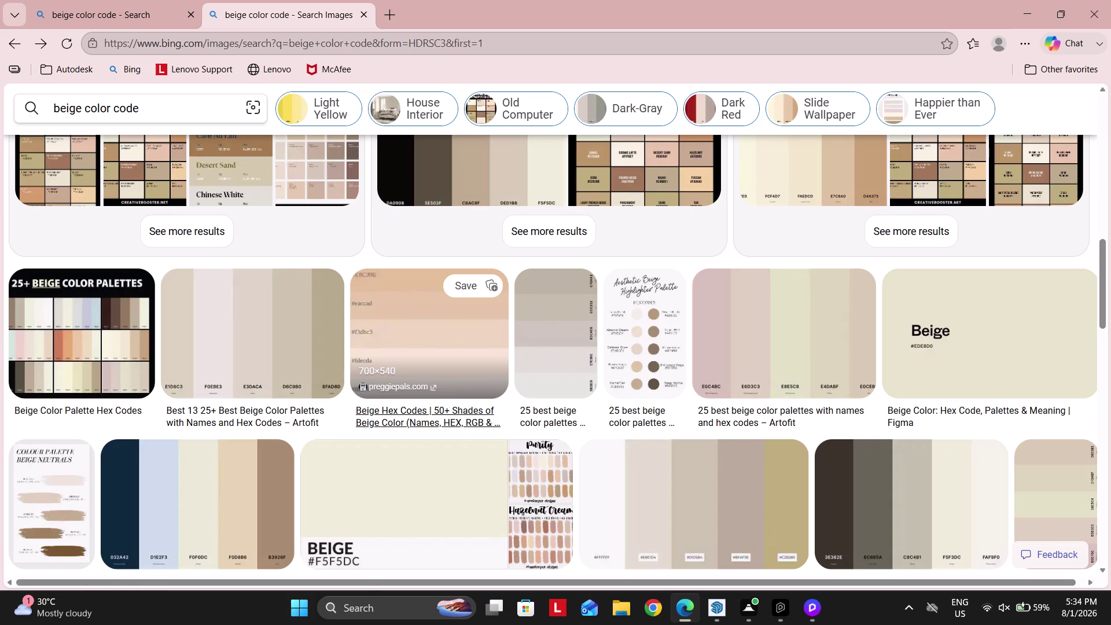
Scroll through the beige colour results and open the Aesthetic Beige #C2A083 image.
scroll(down, 3)
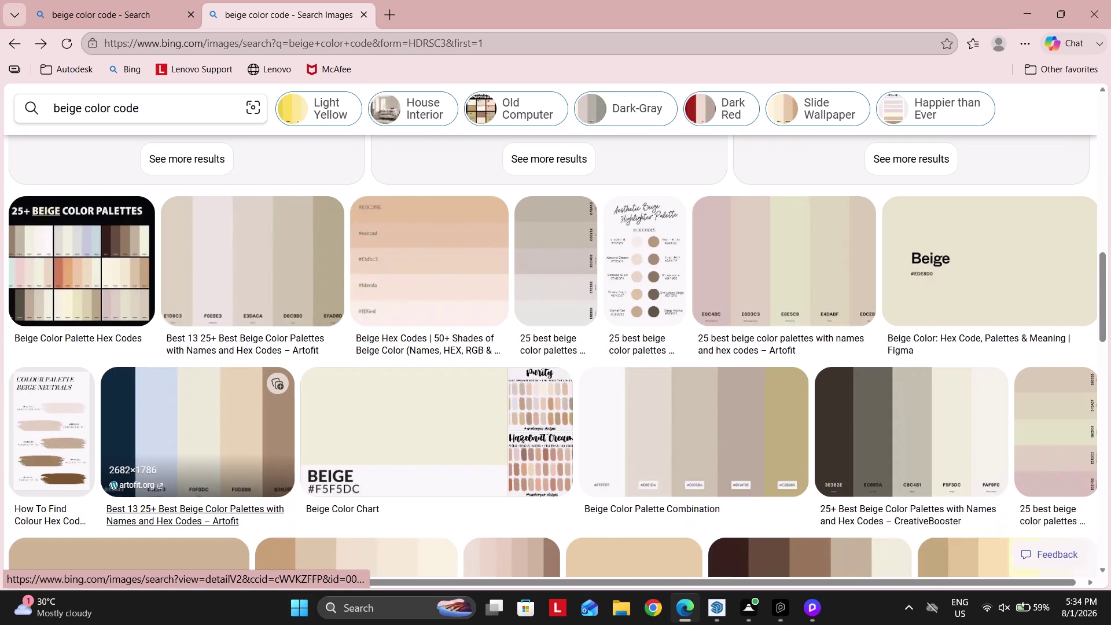
scroll(down, 3)
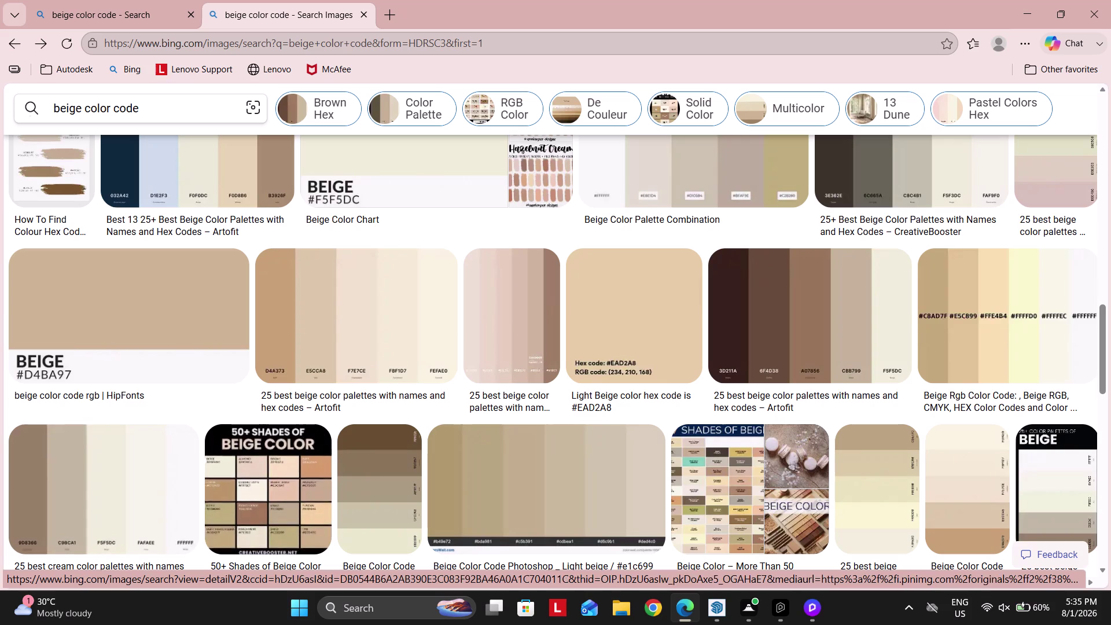
scroll(up, 3)
scroll(down, 3)
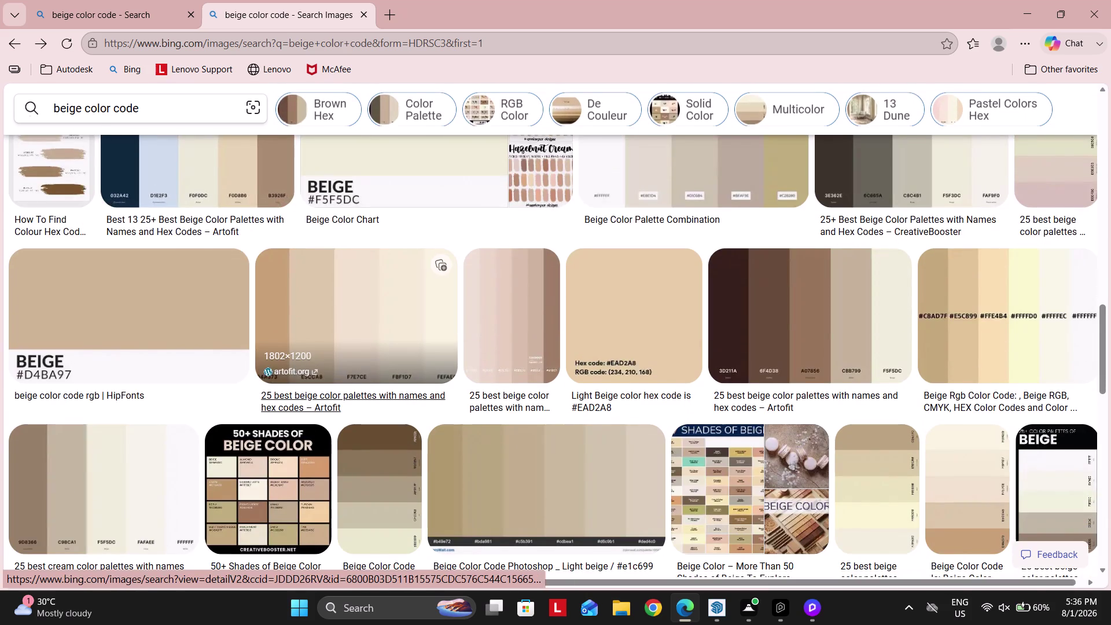
scroll(down, 3)
scroll(down, 3)
scroll(down, 3)
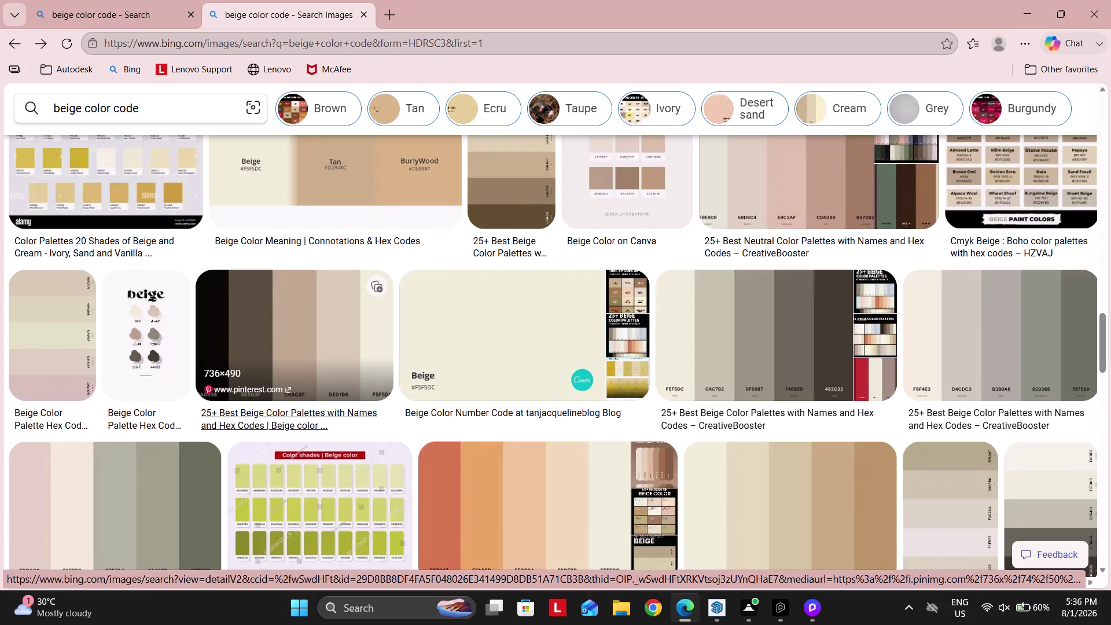
scroll(down, 3)
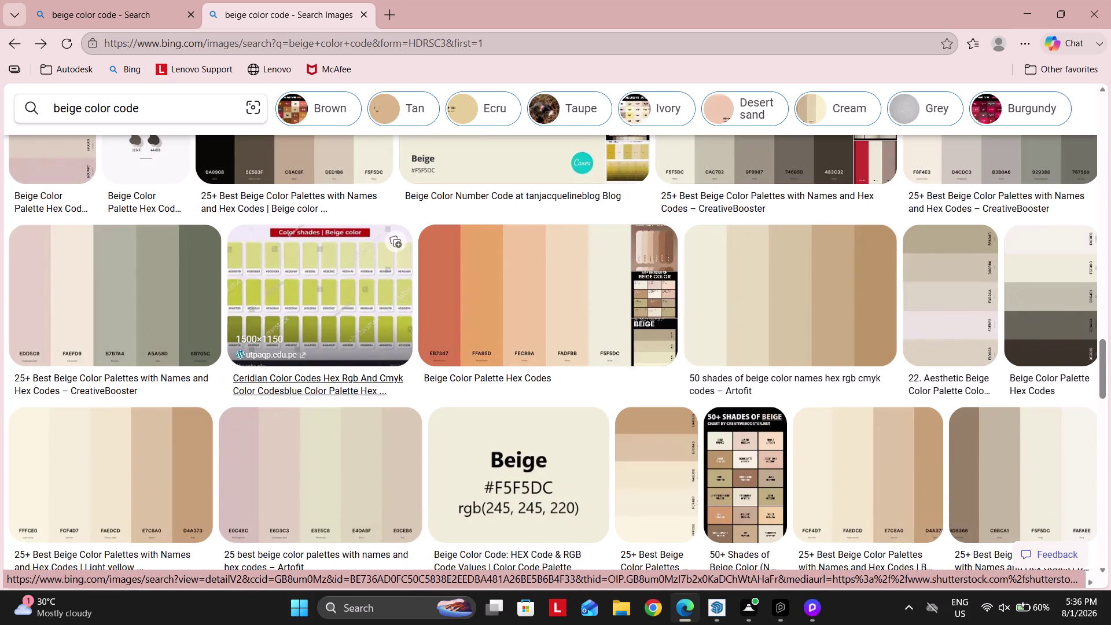
scroll(down, 3)
scroll(down, 3)
scroll(down, 3)
scroll(down, 3)
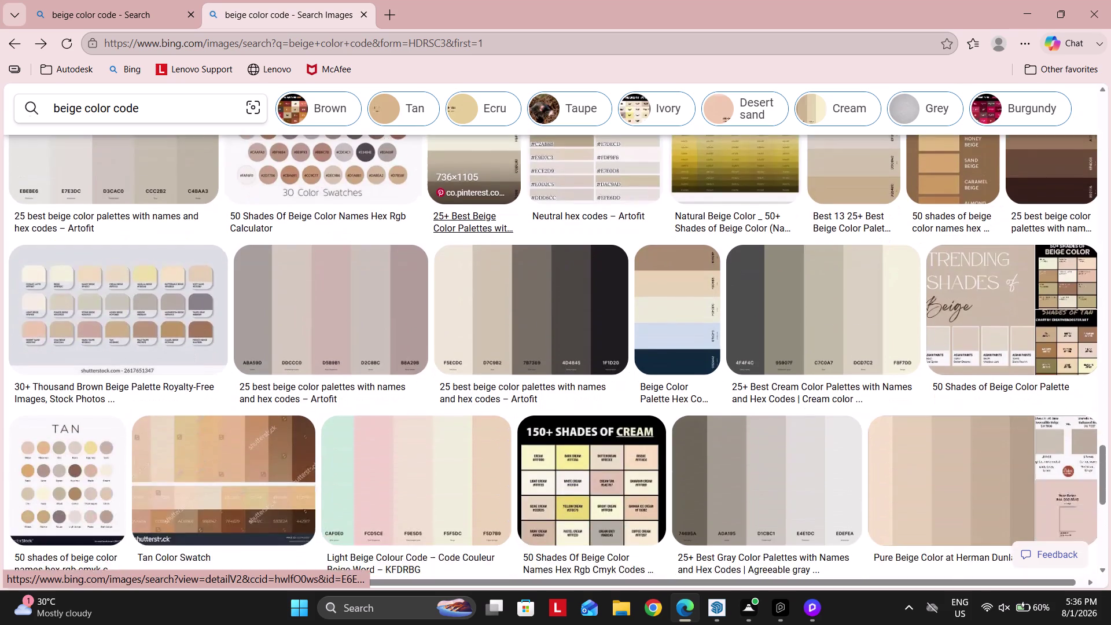
scroll(down, 3)
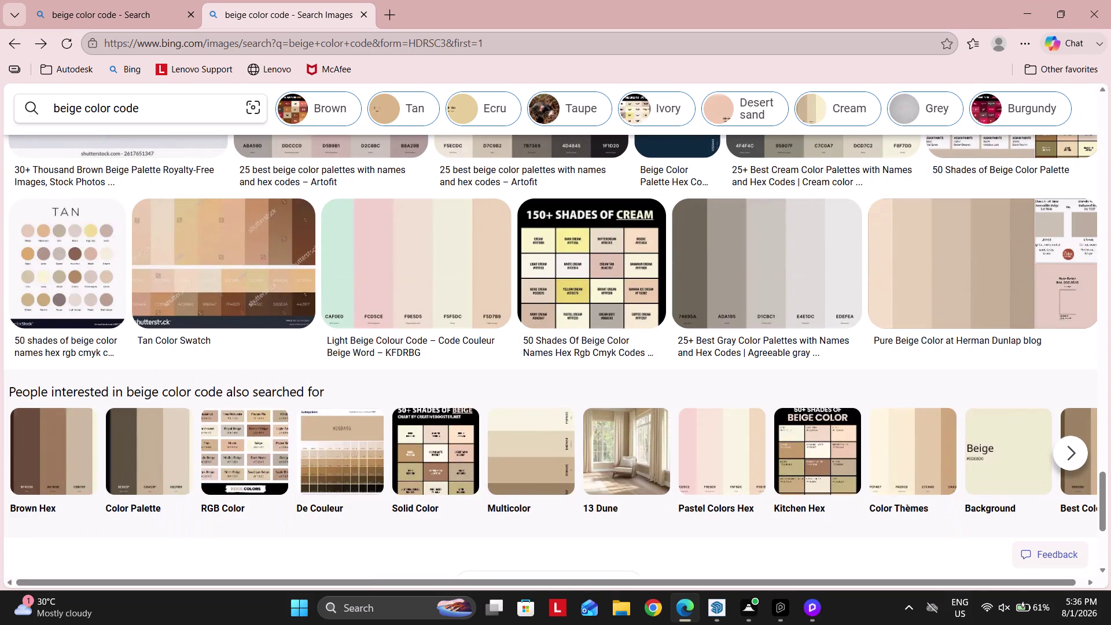
scroll(down, 3)
scroll(down, 3)
scroll(up, 3)
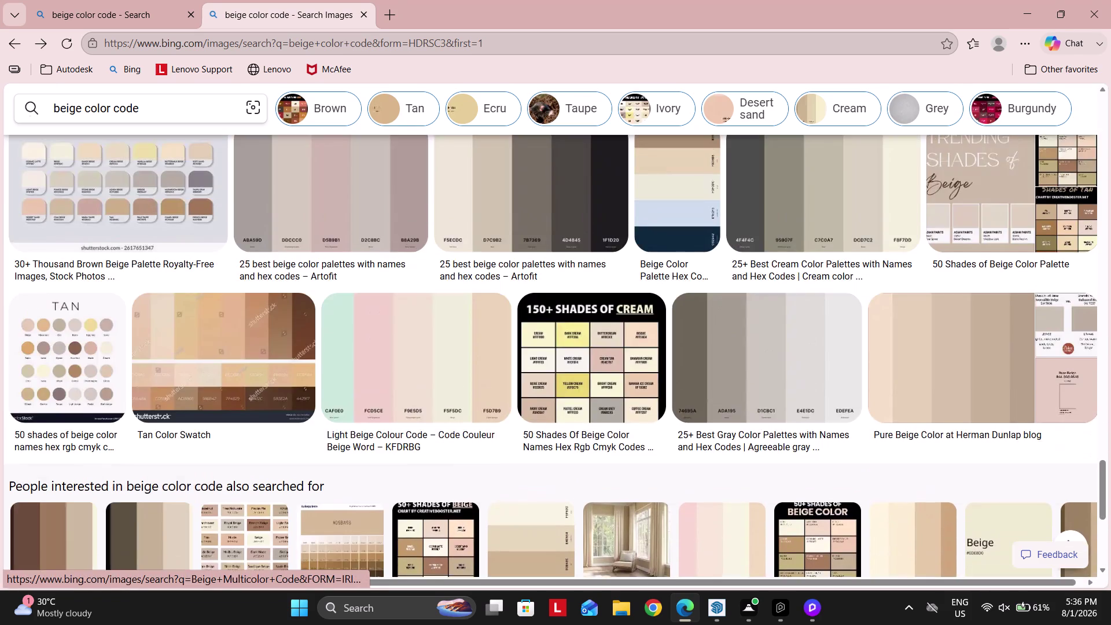
scroll(down, 3)
click(554, 315)
scroll(up, 3)
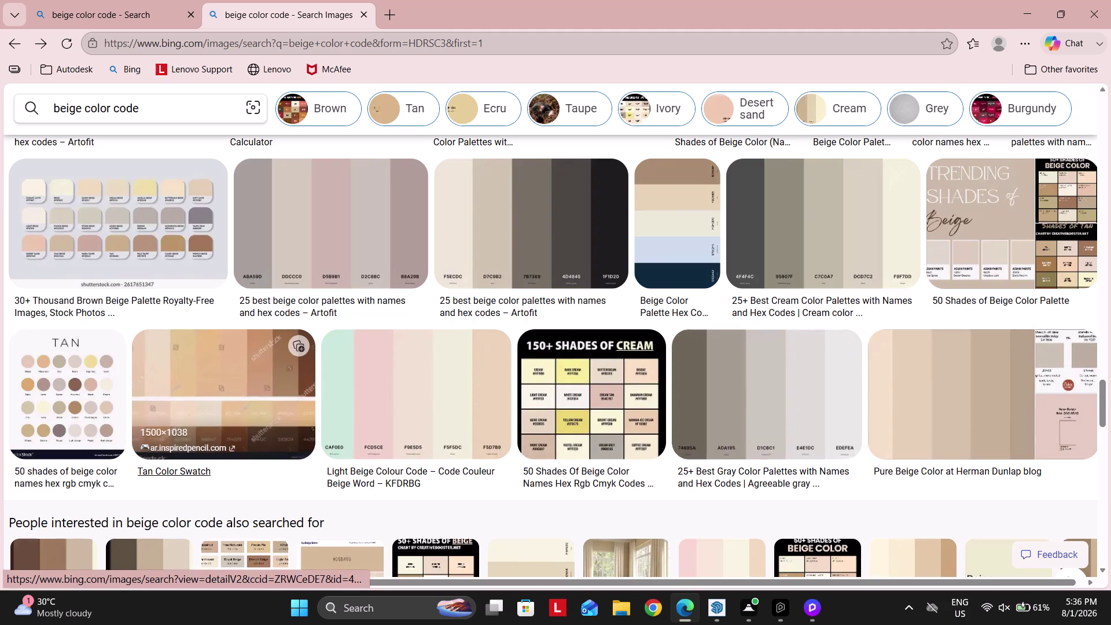
scroll(up, 3)
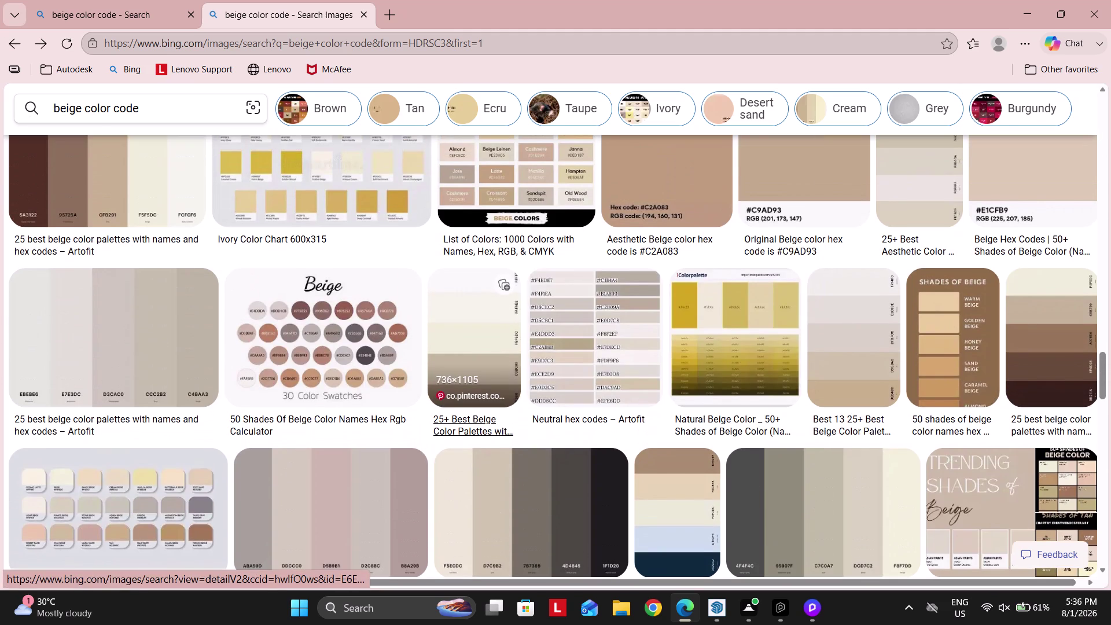
scroll(up, 3)
click(619, 381)
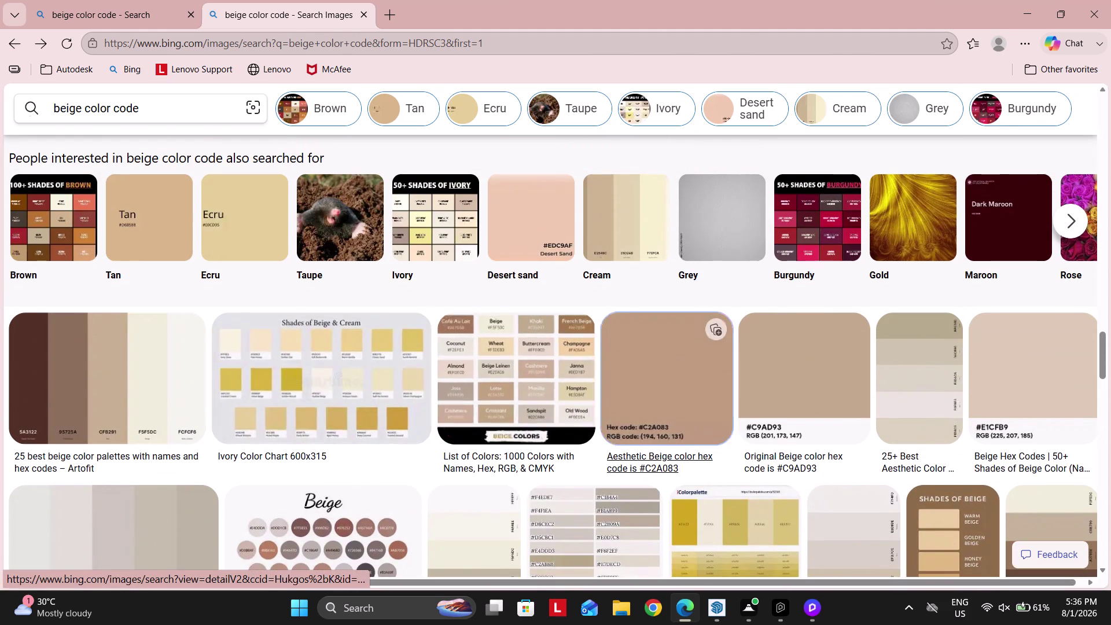
scroll(down, 3)
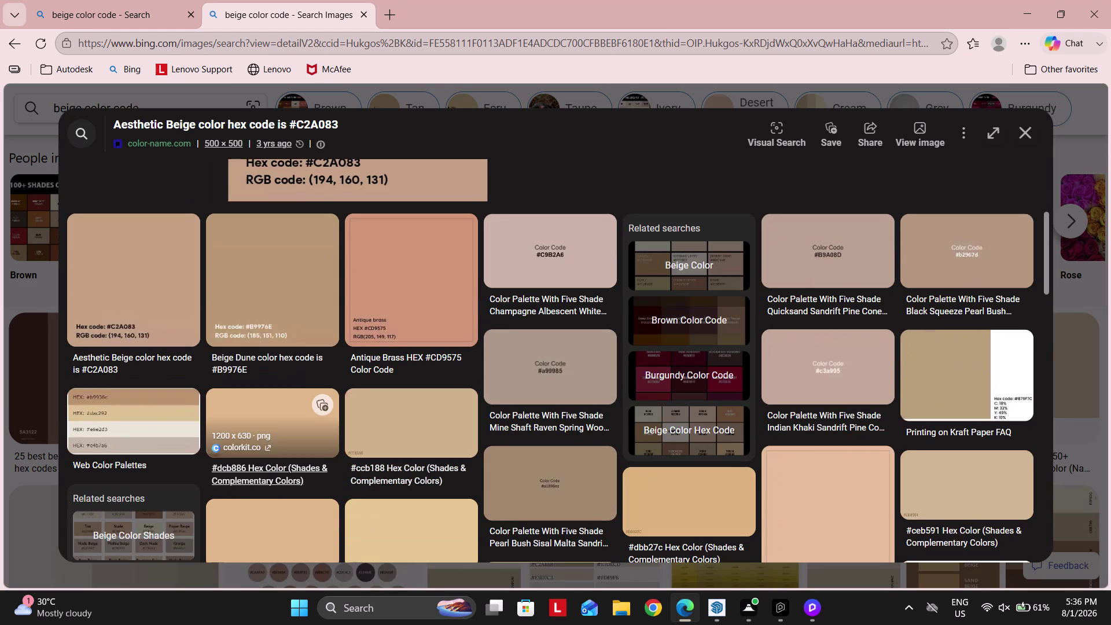
Close the #C2A083 image and open the Dunn-Edwards Stonish Beige (DEC 716, #CCB49A) swatch.
click(1017, 138)
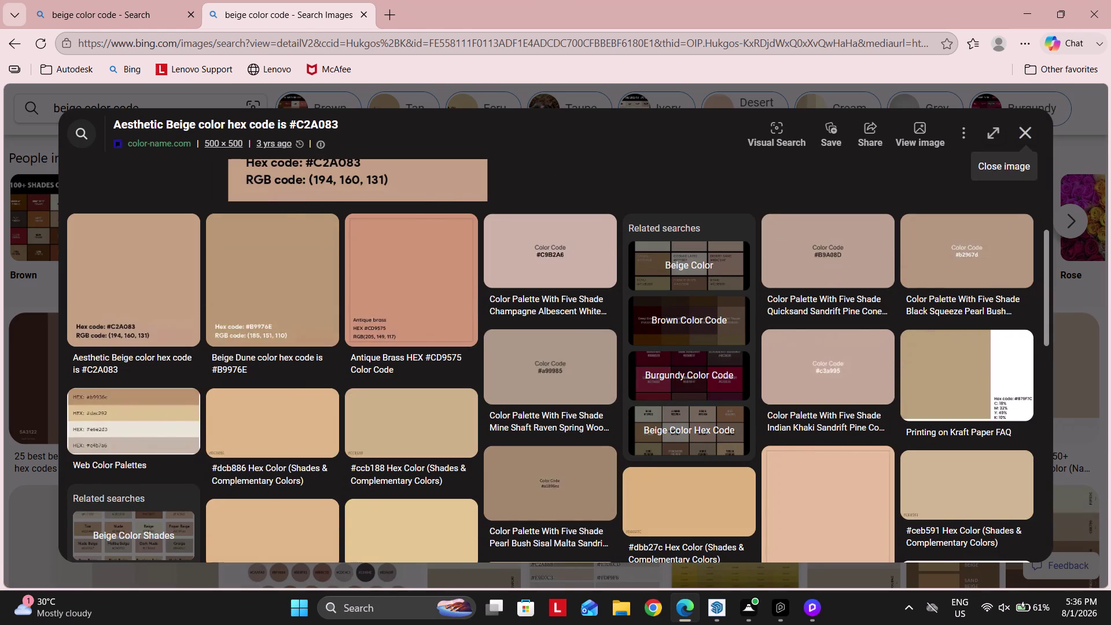
scroll(down, 3)
scroll(down, 3)
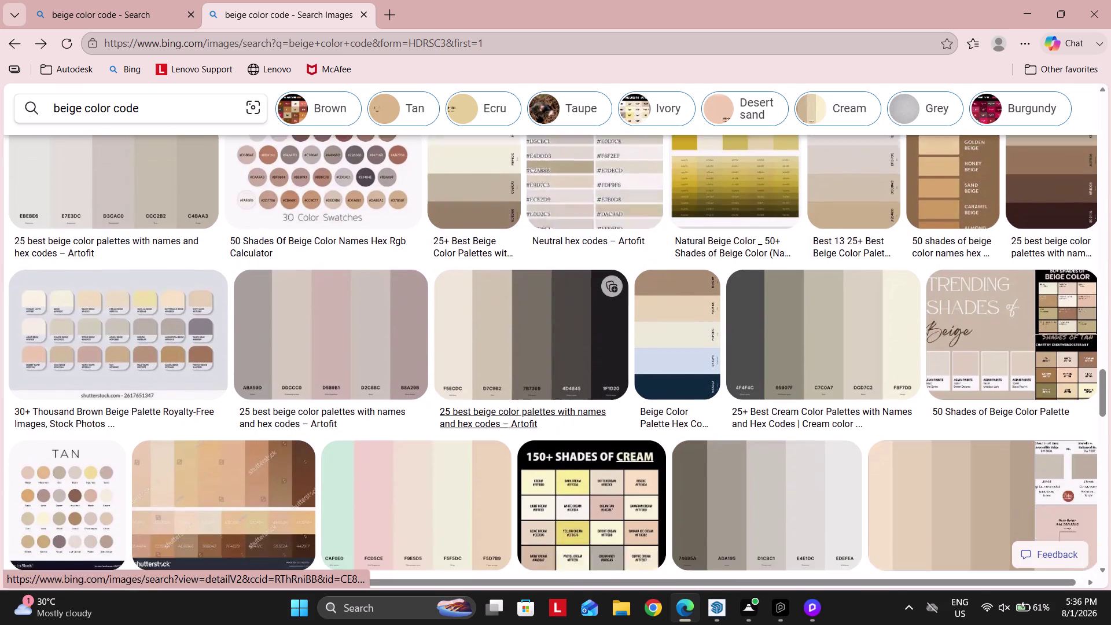
scroll(down, 3)
scroll(down, 3)
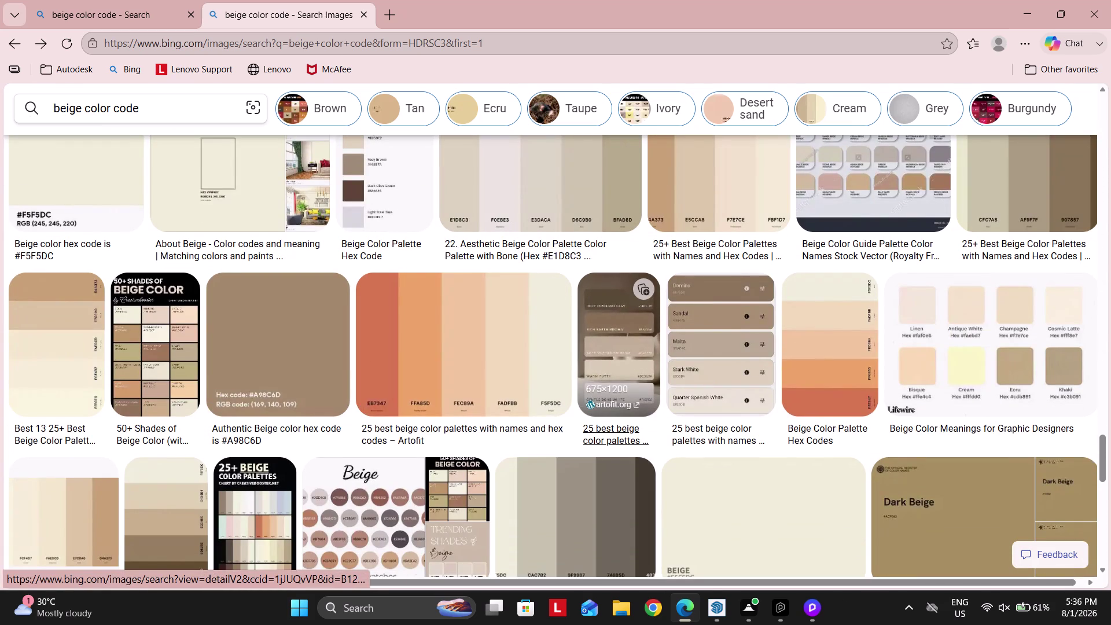
scroll(down, 3)
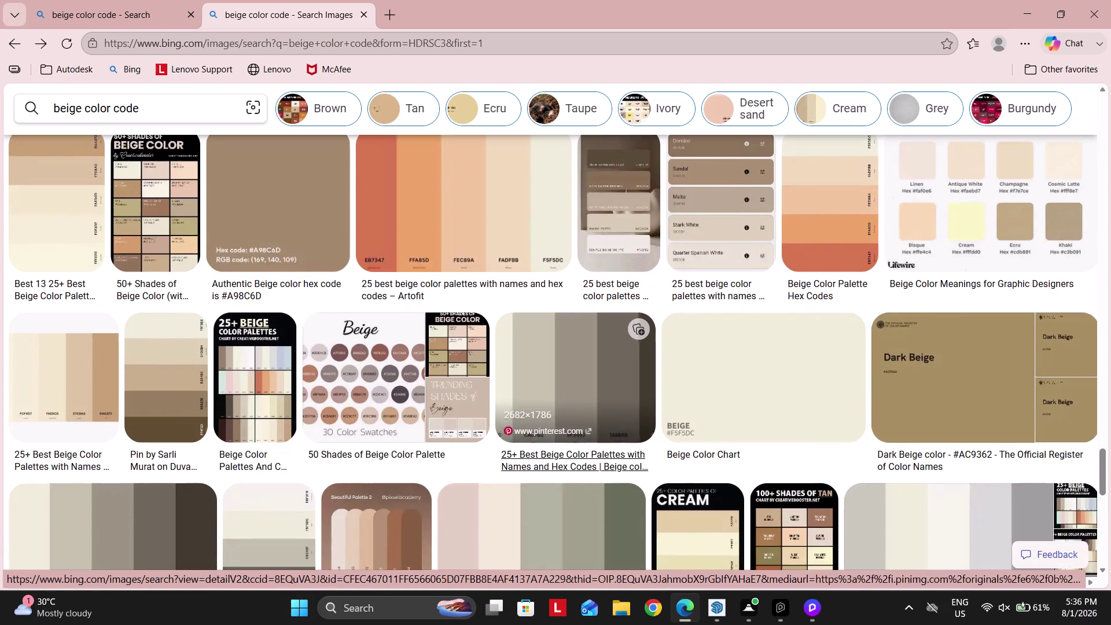
scroll(down, 3)
scroll(down, 3)
scroll(up, 3)
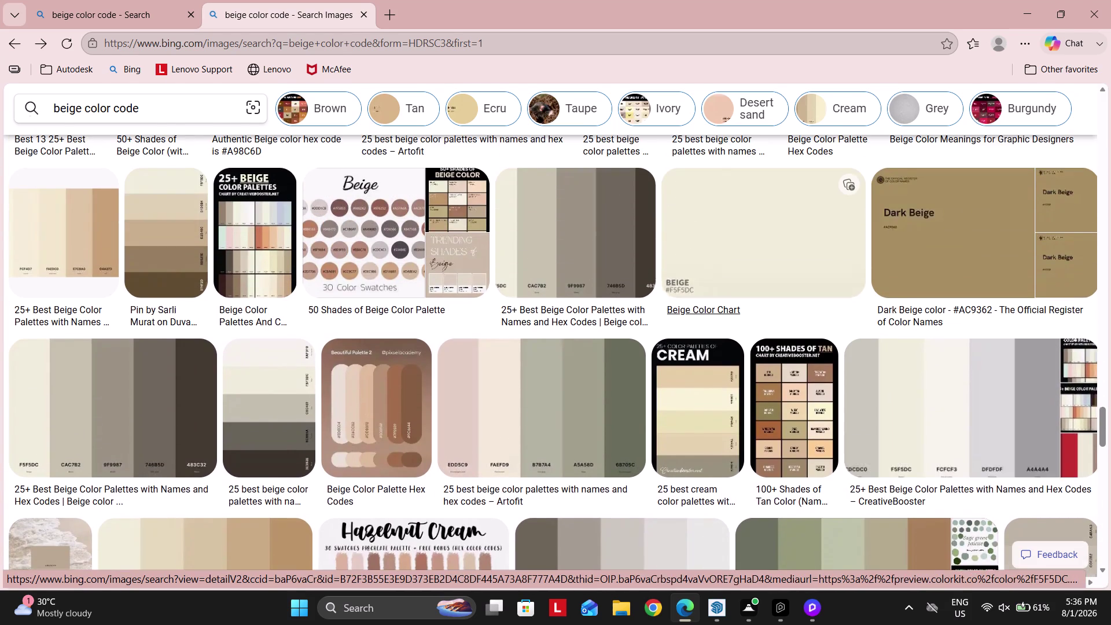
scroll(up, 3)
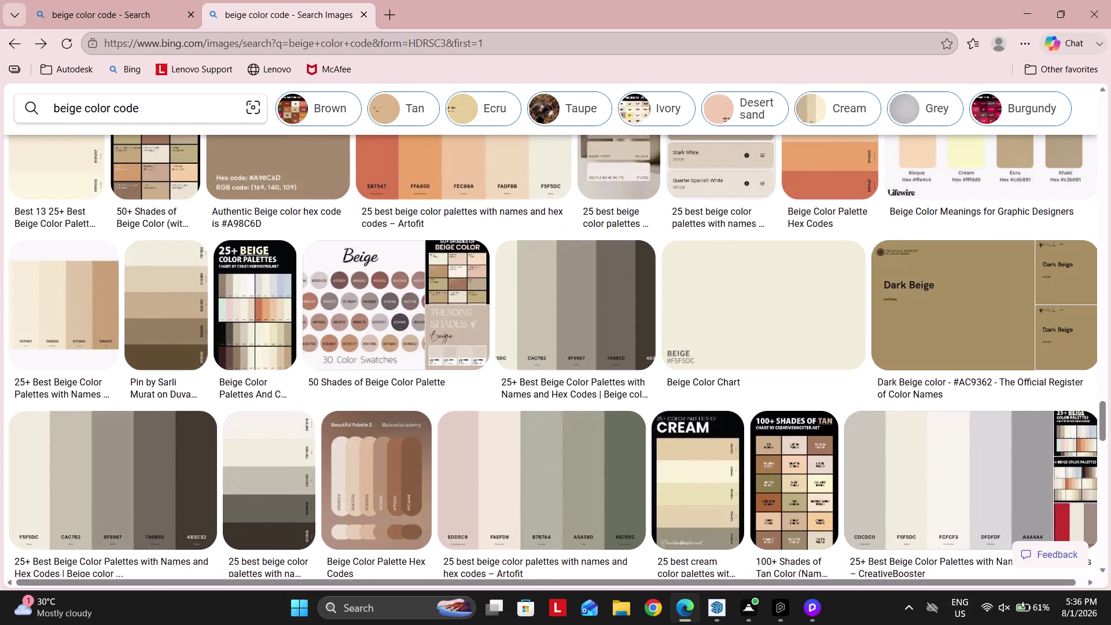
scroll(down, 3)
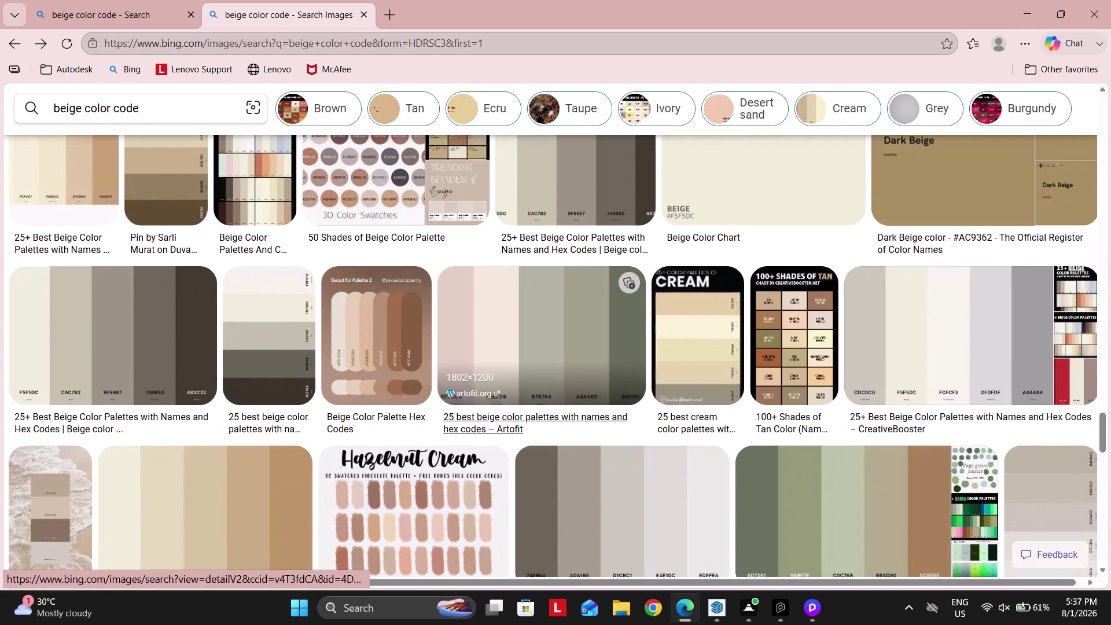
scroll(down, 3)
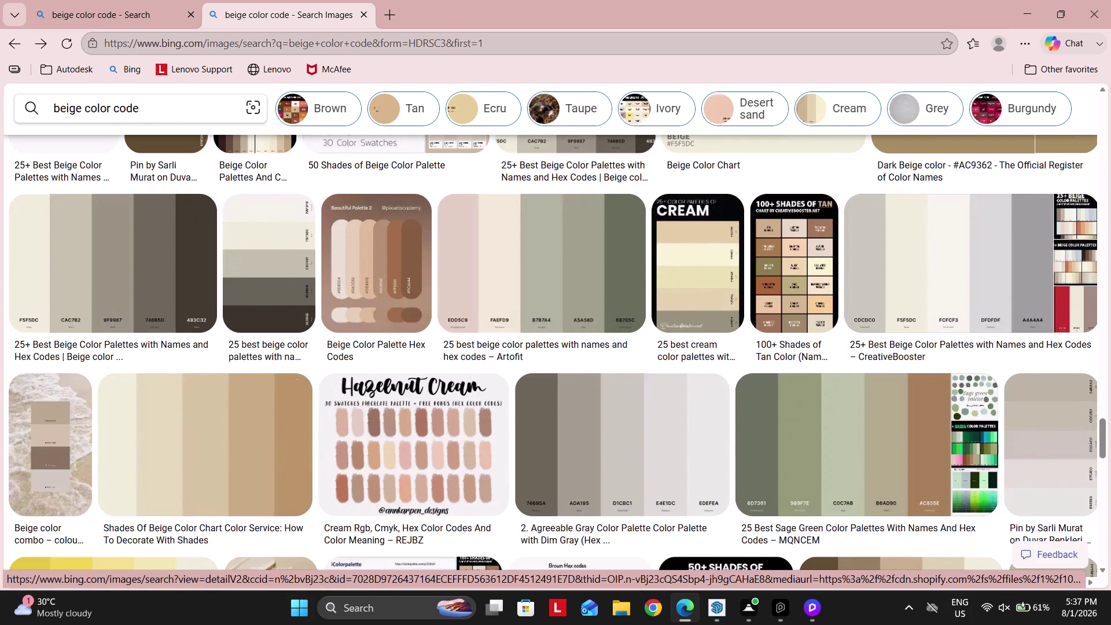
scroll(down, 3)
scroll(down, 3)
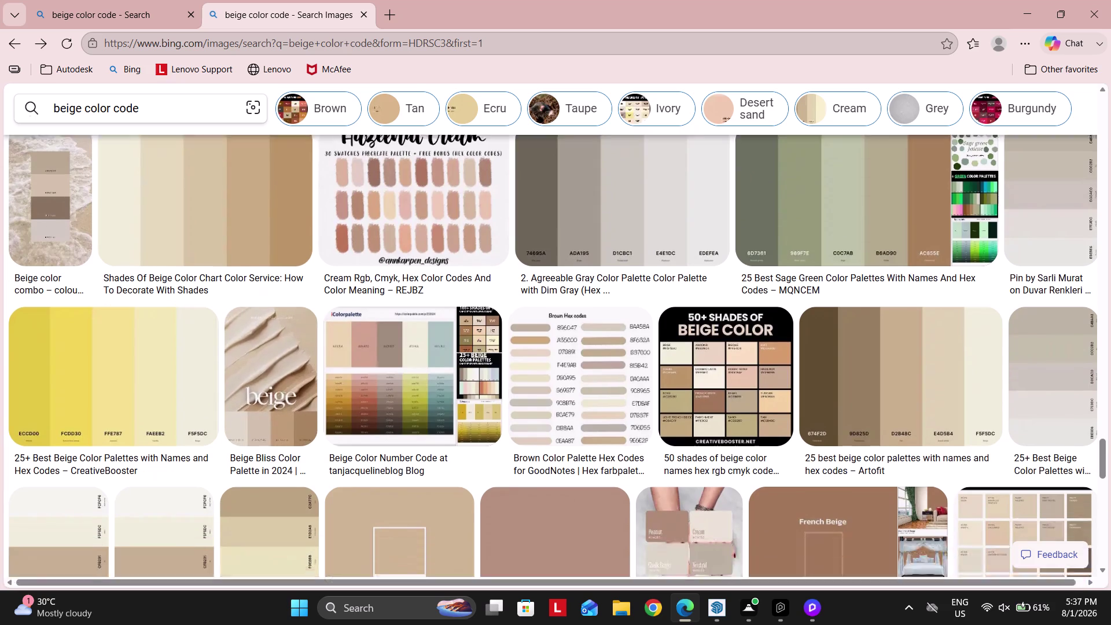
scroll(down, 3)
scroll(down, 3)
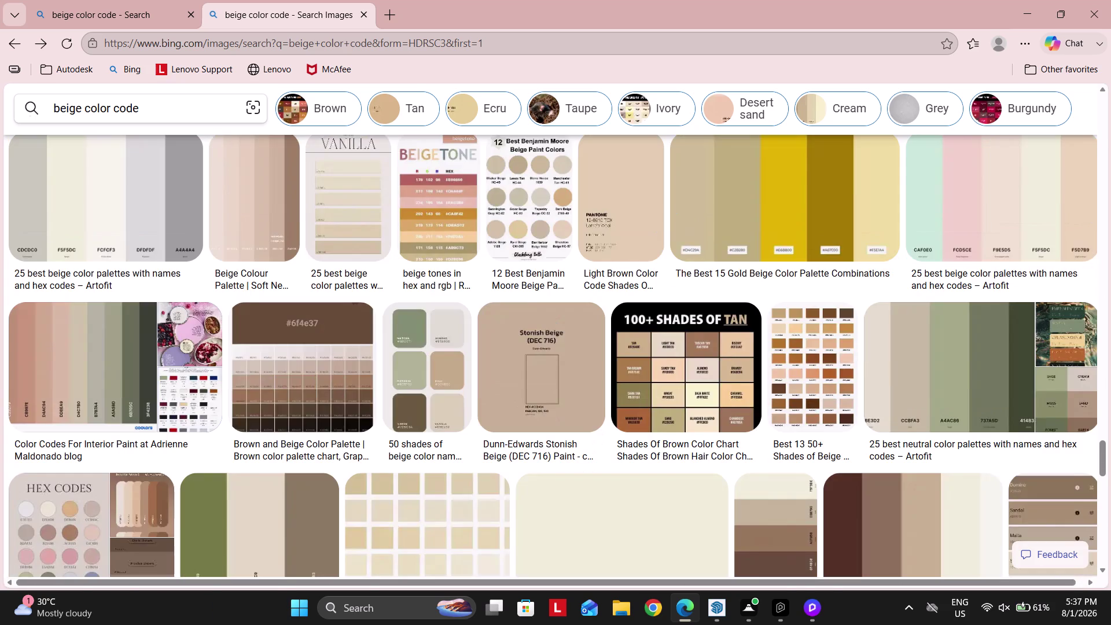
scroll(down, 3)
click(536, 272)
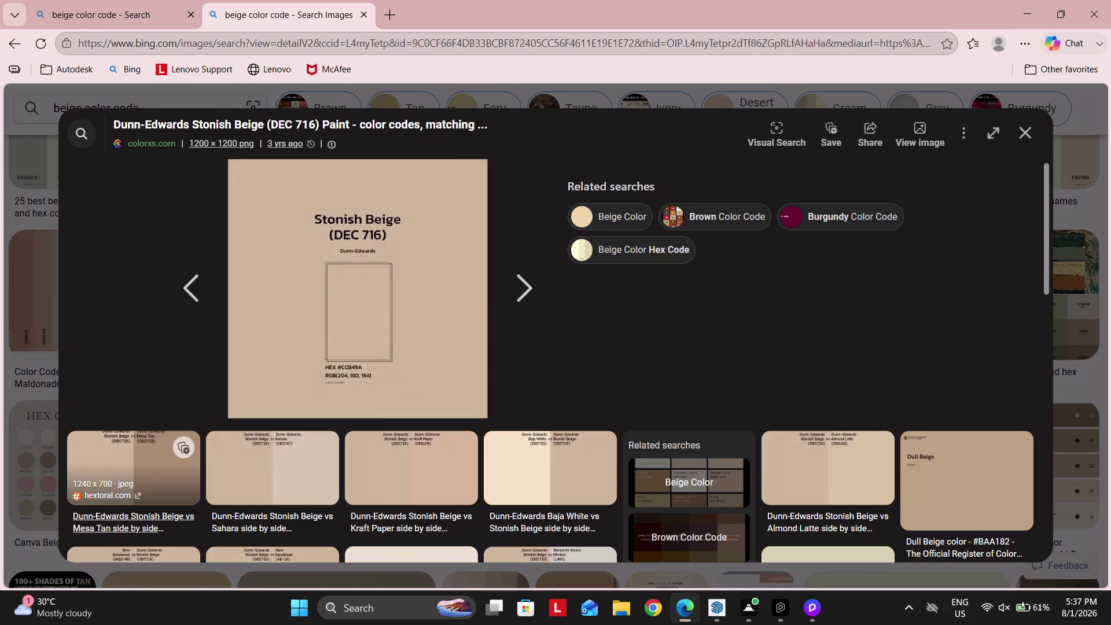
Browse related swatches, opening Light Chamois Beige #D1C6BE and another beige swatch.
scroll(down, 3)
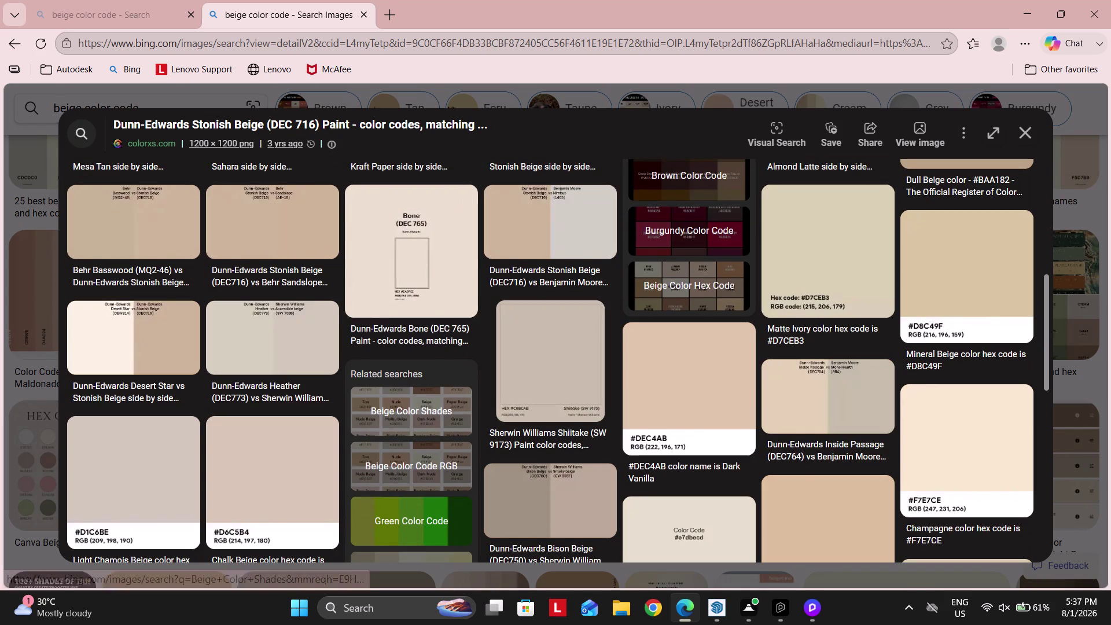
click(127, 476)
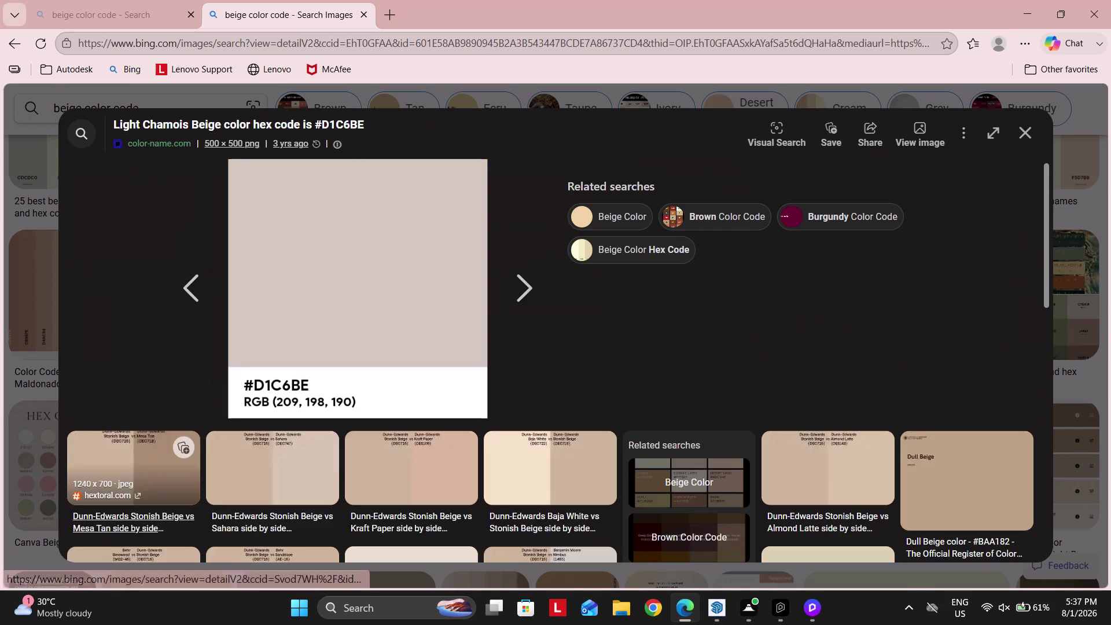
scroll(down, 3)
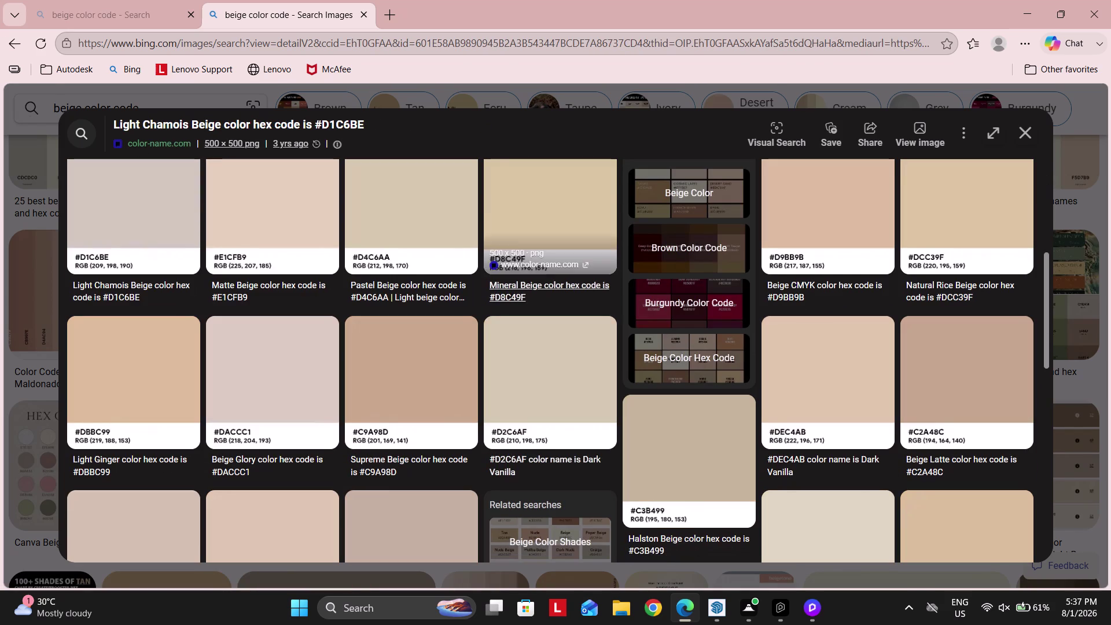
click(146, 201)
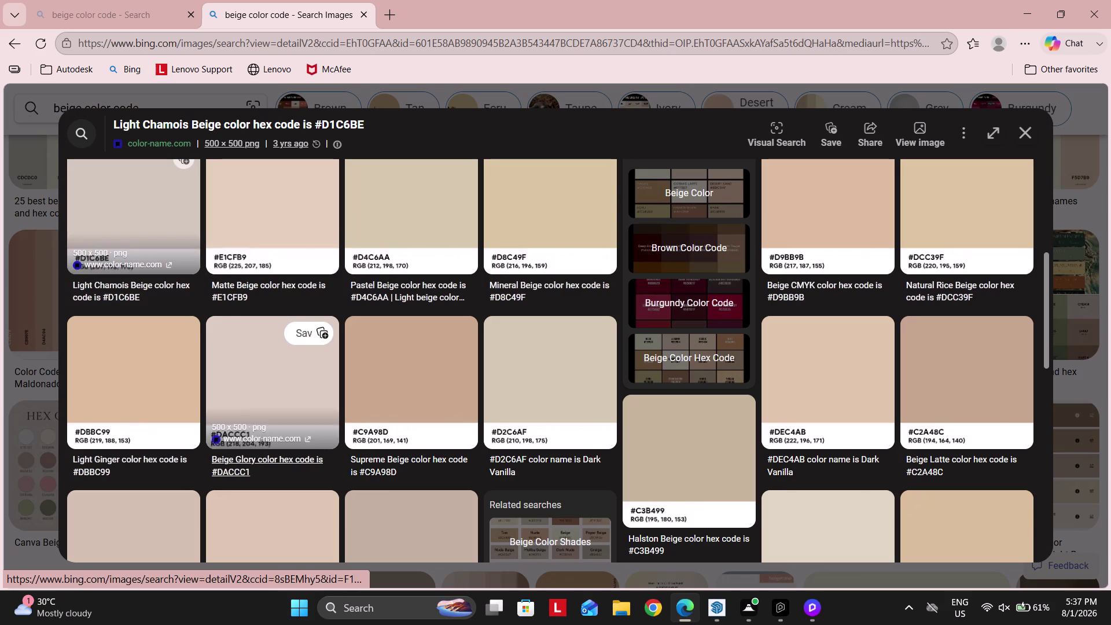
click(135, 211)
View the Dark Vanilla #C9BAA6 swatch (RGB 201, 186, 166), then return to SketchUp.
scroll(up, 3)
scroll(up, 3)
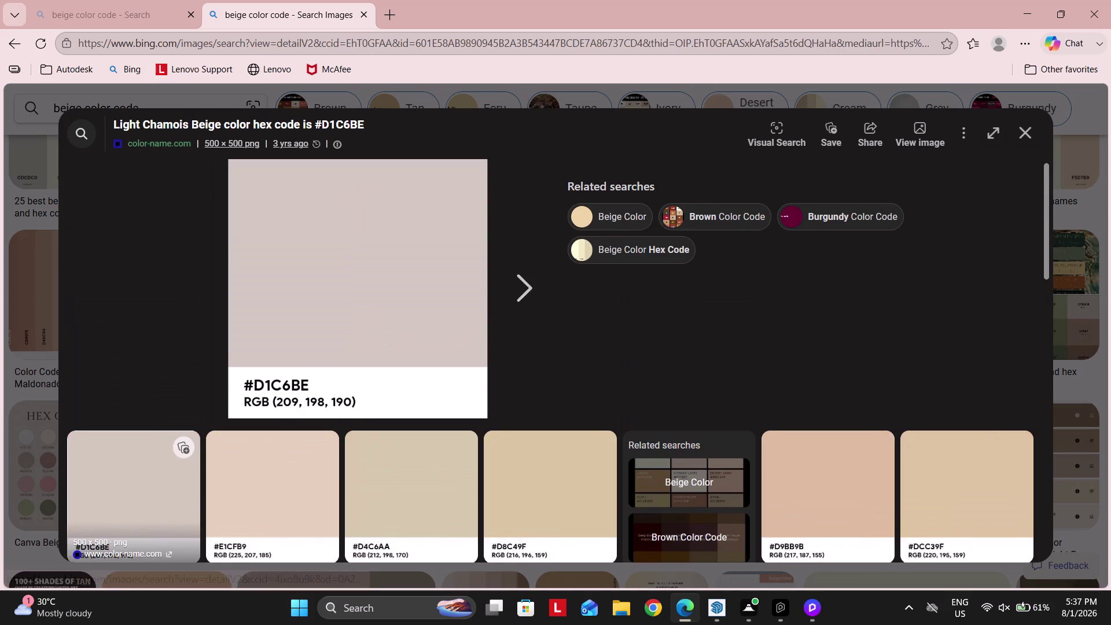
scroll(down, 3)
scroll(down, 3)
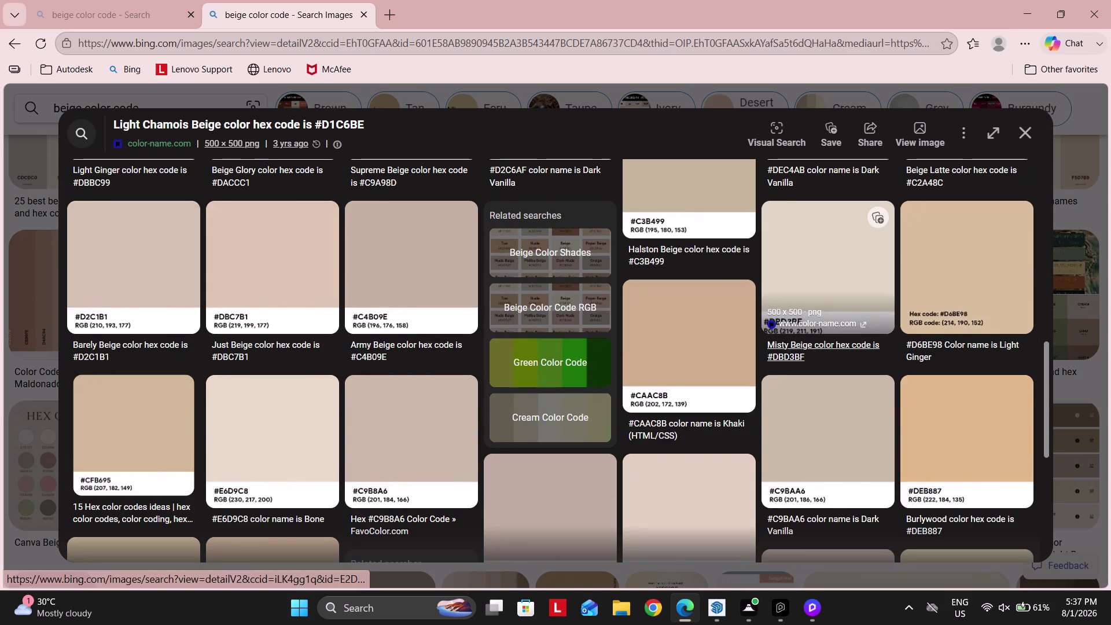
click(823, 401)
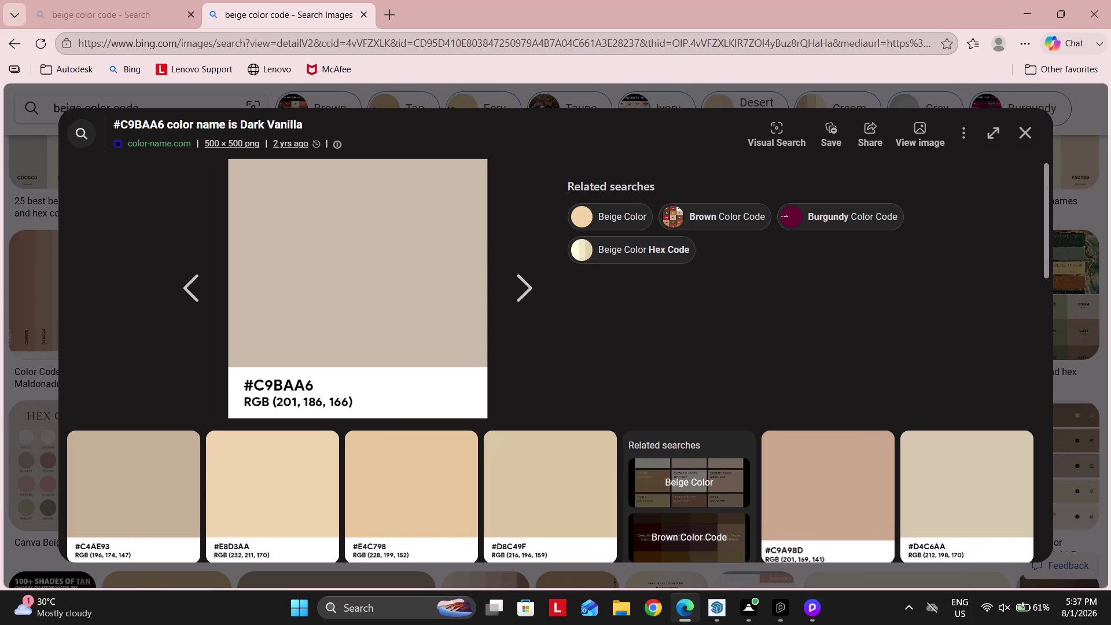
click(712, 603)
click(689, 311)
click(603, 319)
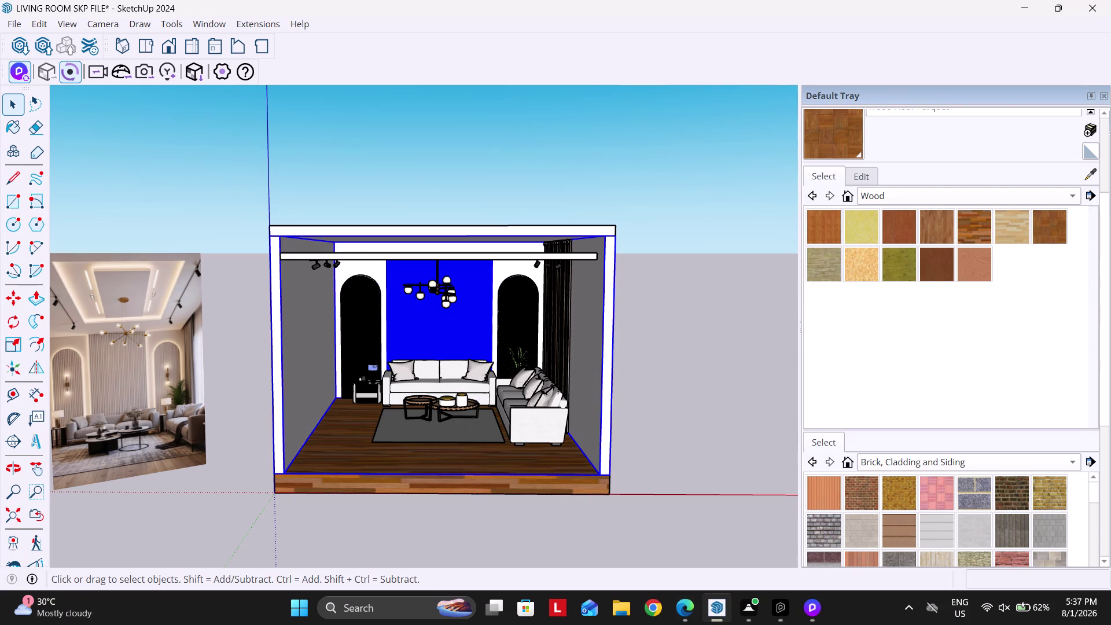
Pick the pale peach swatch from the Colors material library.
click(882, 197)
click(890, 81)
scroll(down, 3)
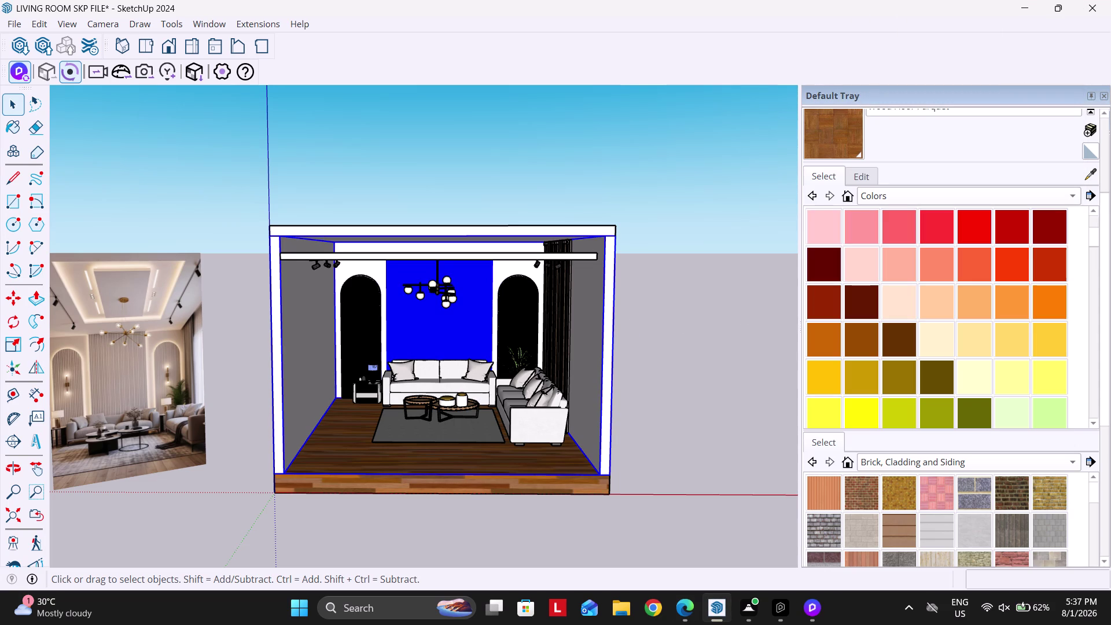
scroll(down, 3)
scroll(down, 3)
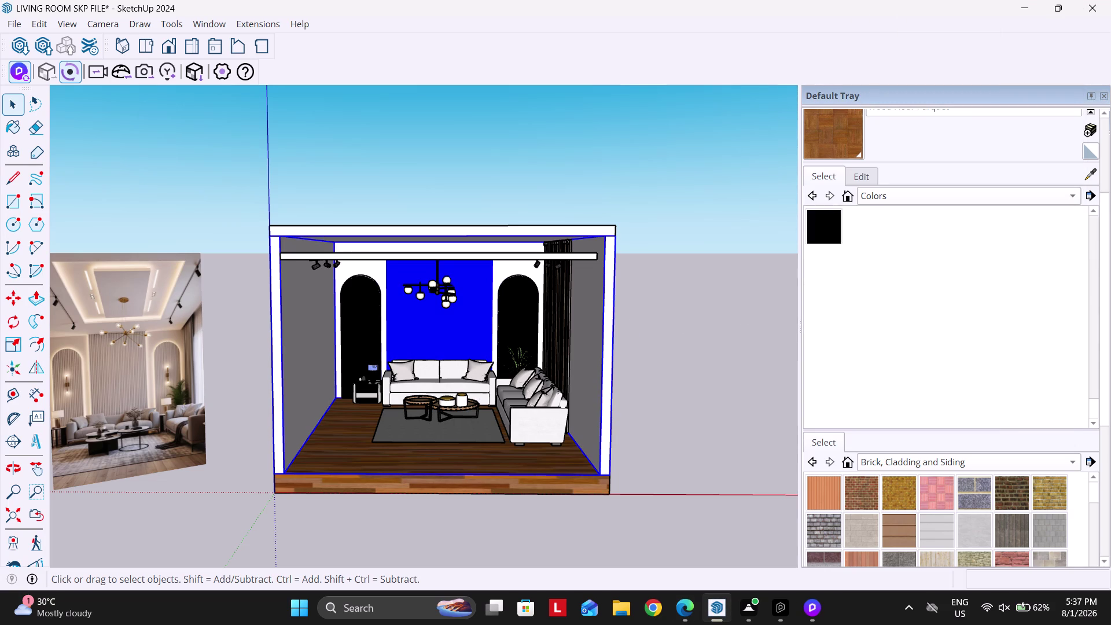
scroll(up, 3)
scroll(up, 3)
scroll(up, 3)
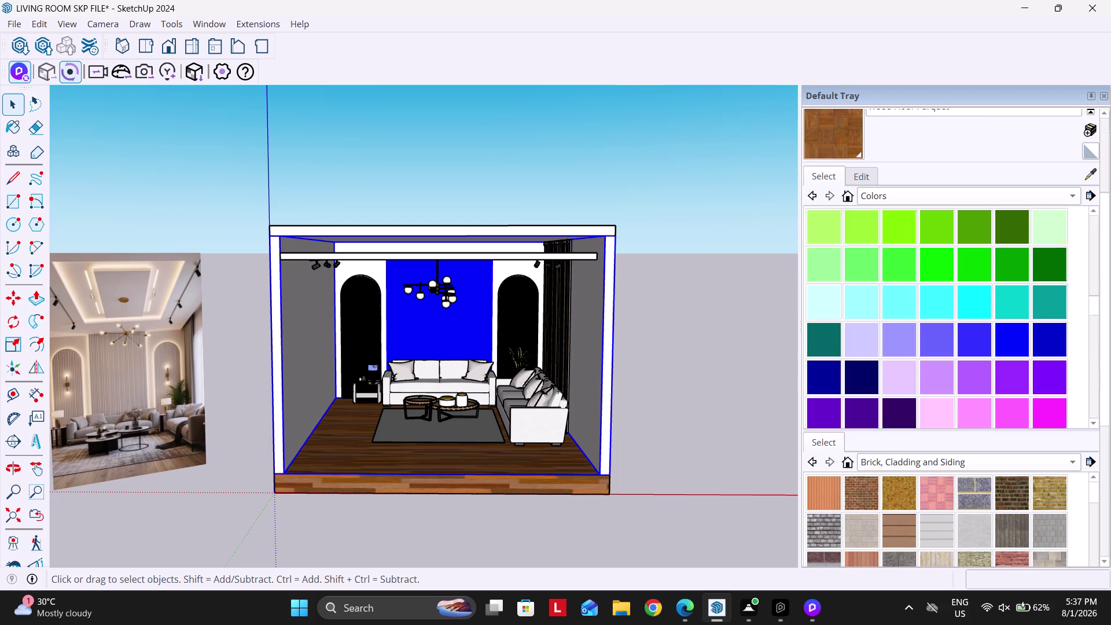
scroll(up, 3)
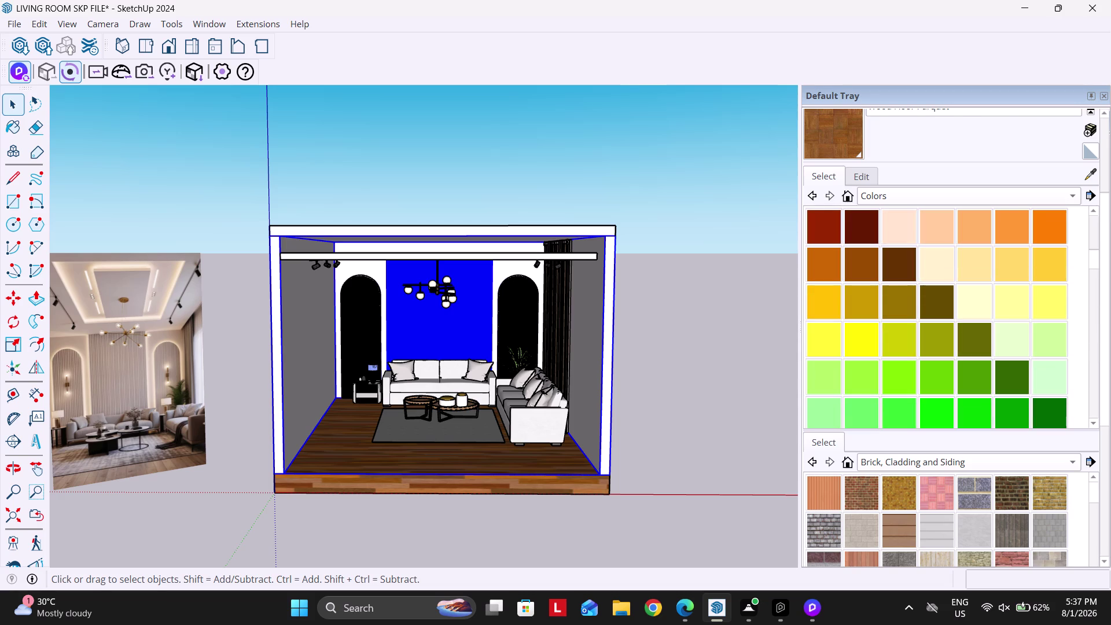
click(941, 264)
click(891, 225)
Paint the living room walls with the pale peach colour.
click(595, 322)
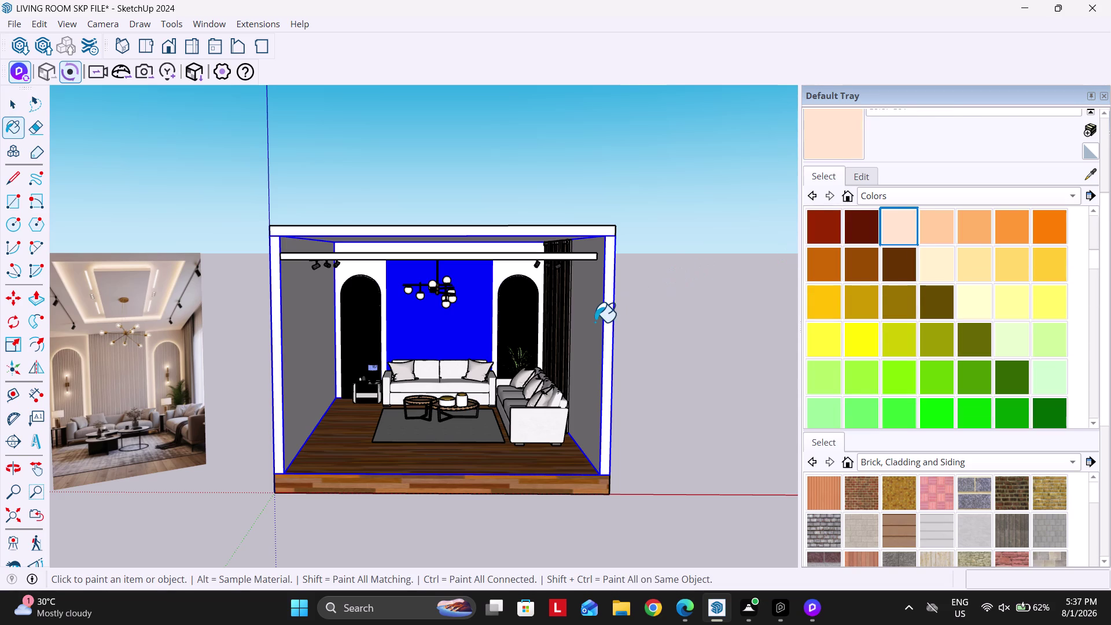
key(space)
click(644, 339)
middle_drag(576, 356, 594, 332)
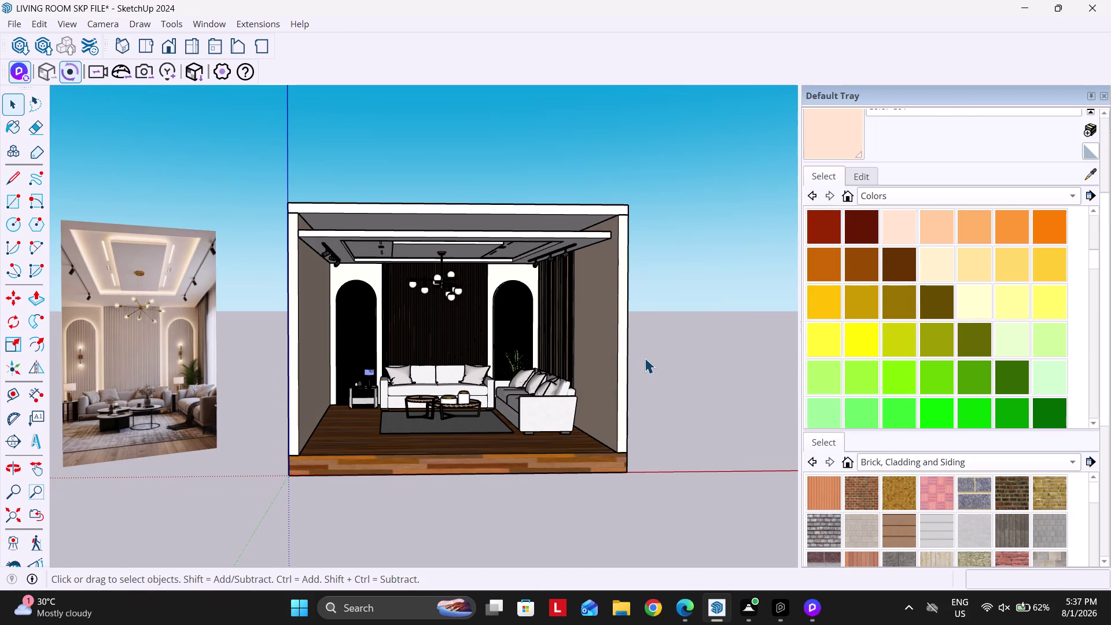
click(805, 607)
Move the camera into the living room and frame the sofa wall.
scroll(down, 3)
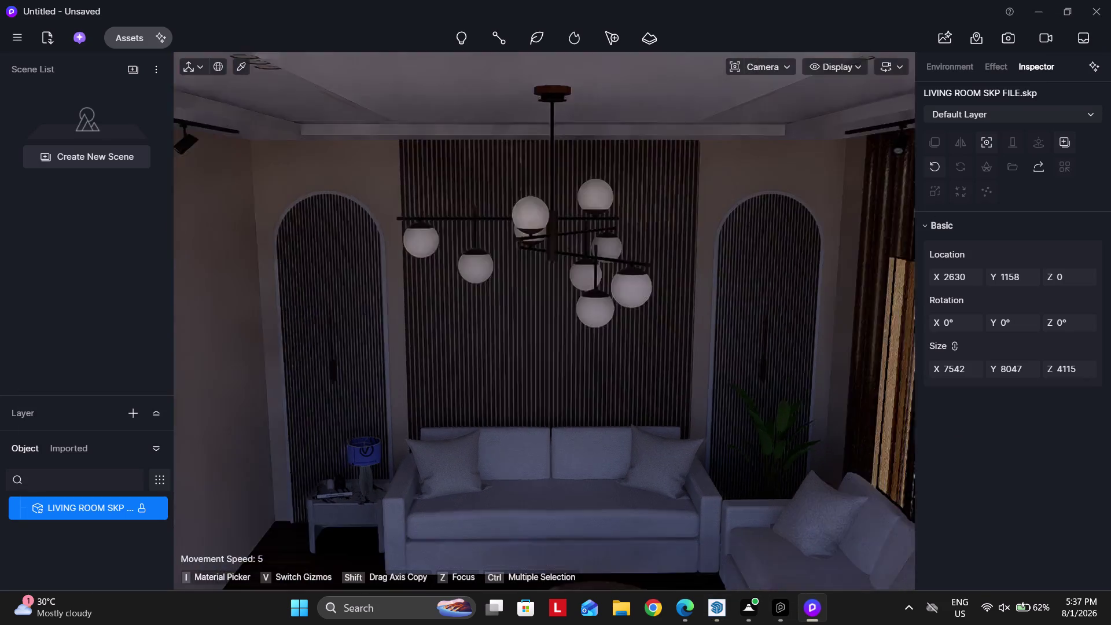
scroll(down, 3)
middle_drag(571, 390, 572, 369)
key(e)
right_drag(559, 437, 588, 352)
key(r)
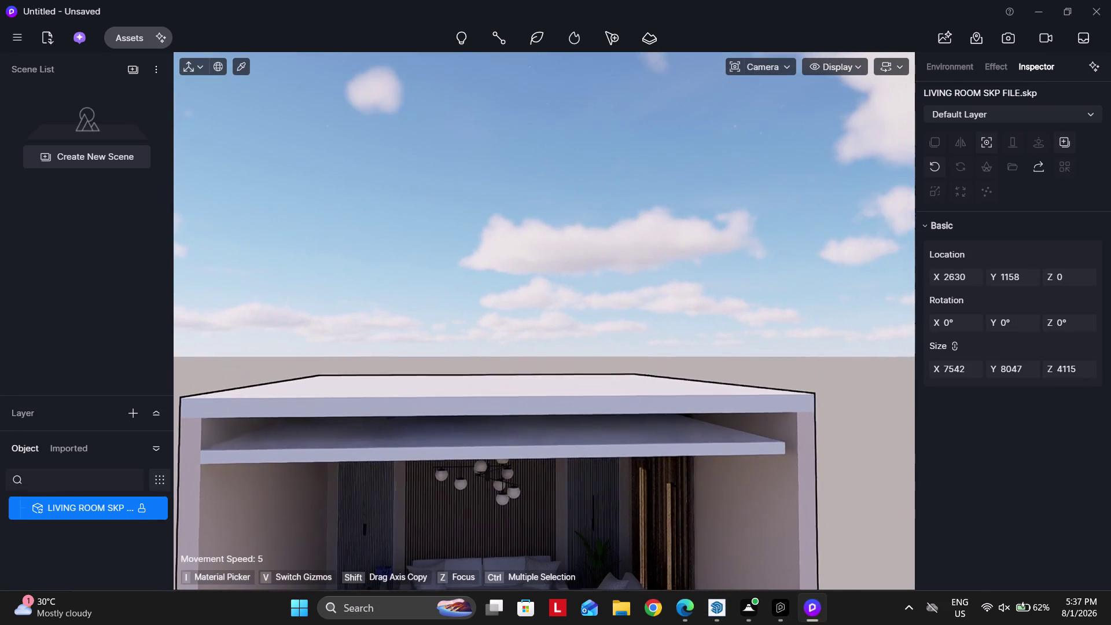
key(e)
key(e)
key(e)
right_drag(551, 500, 555, 482)
scroll(down, 3)
right_drag(641, 433, 639, 434)
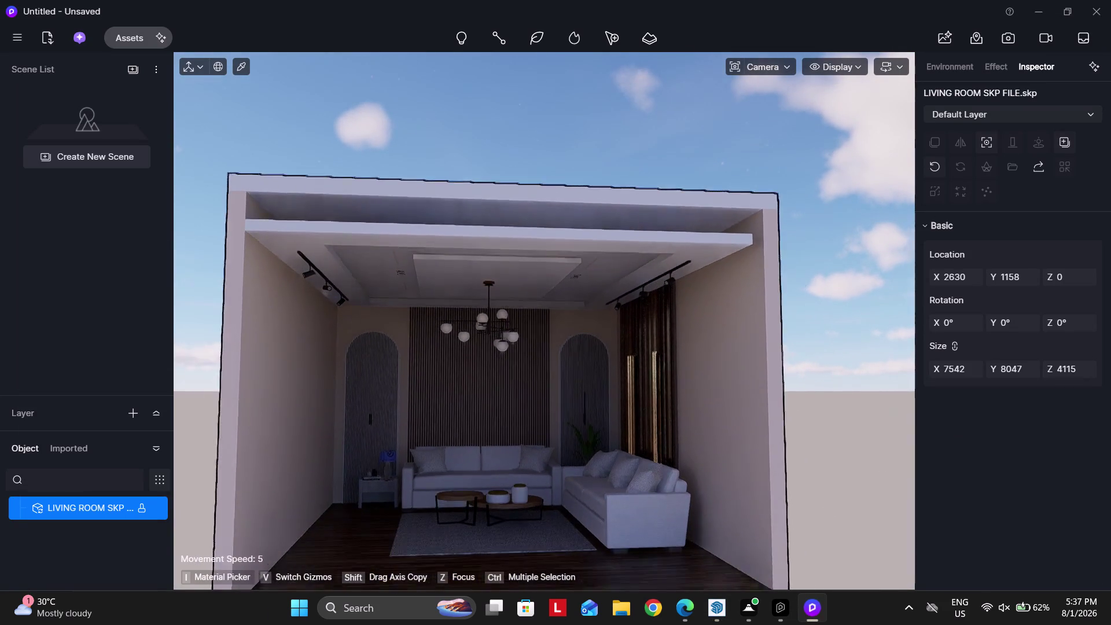
right_drag(639, 434, 624, 450)
scroll(up, 3)
right_drag(622, 384, 633, 395)
key(q)
key(q)
key(q)
scroll(up, 3)
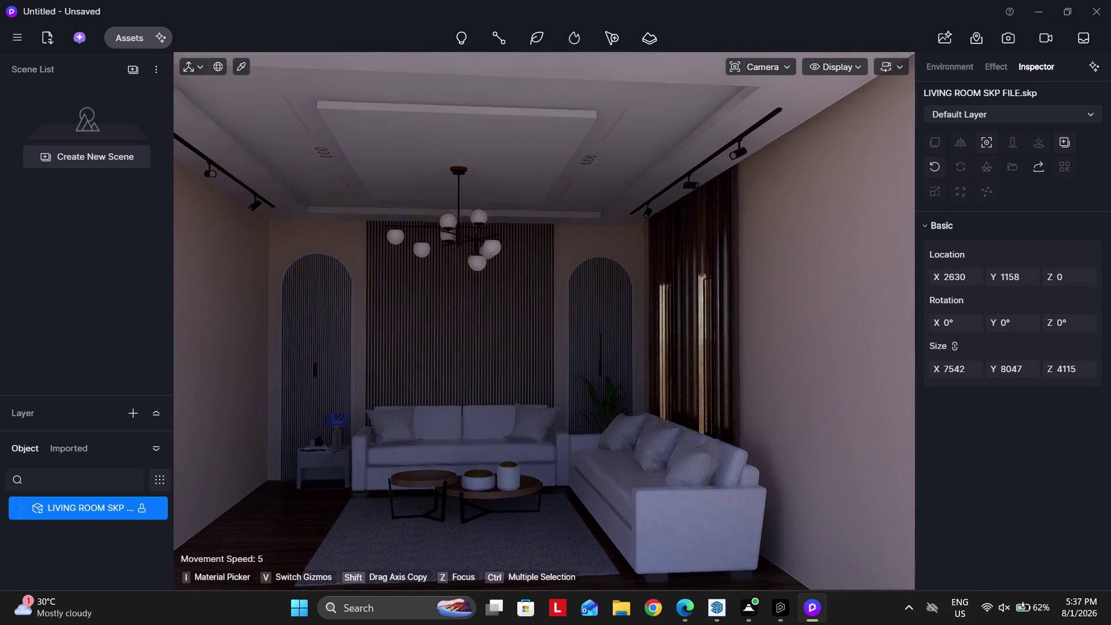
key(e)
right_drag(594, 345, 588, 329)
key(q)
right_drag(612, 336, 599, 333)
Pick the wall material and open its Base Color editor in RGB mode.
click(241, 67)
click(242, 264)
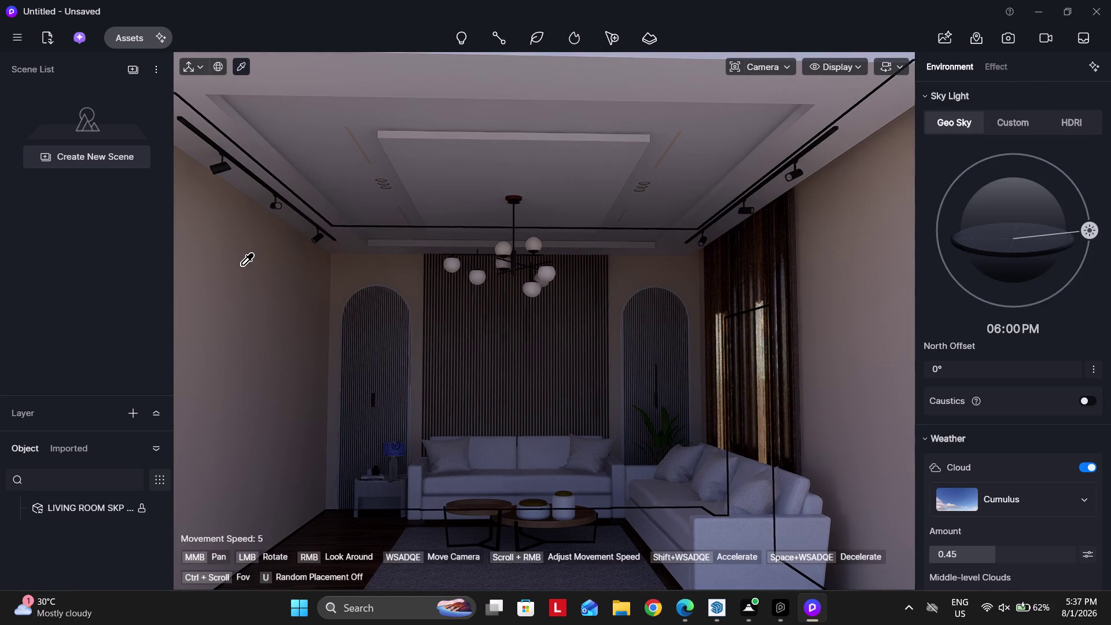
click(941, 279)
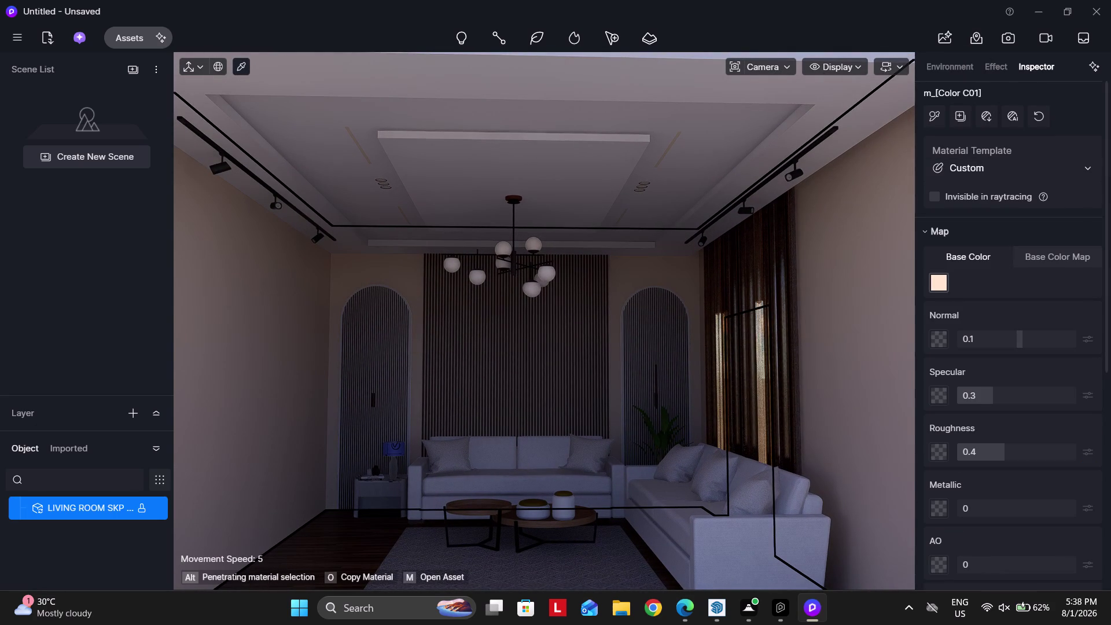
drag(840, 284, 750, 231)
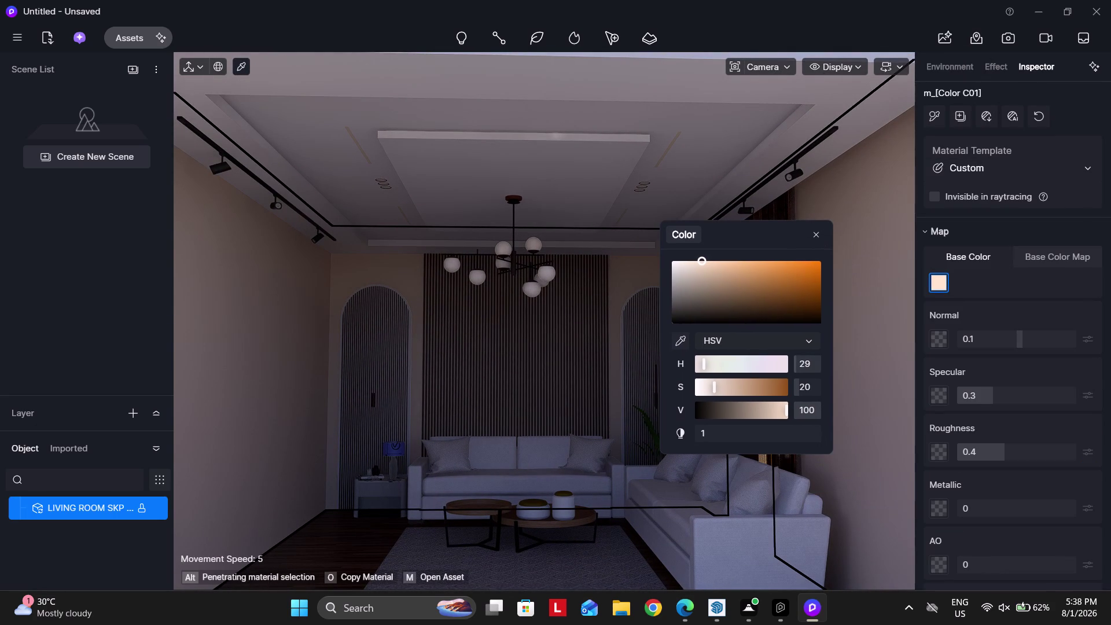
click(806, 341)
click(740, 362)
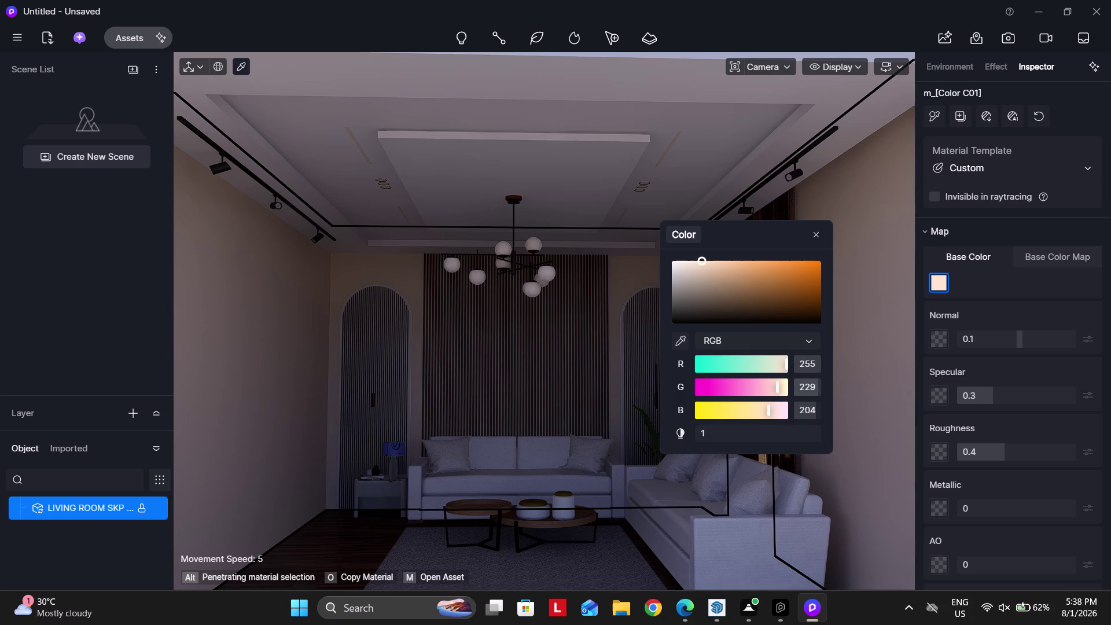
Set the wall base colour's red value to 201.
click(799, 367)
click(809, 369)
text(204)
key(Return)
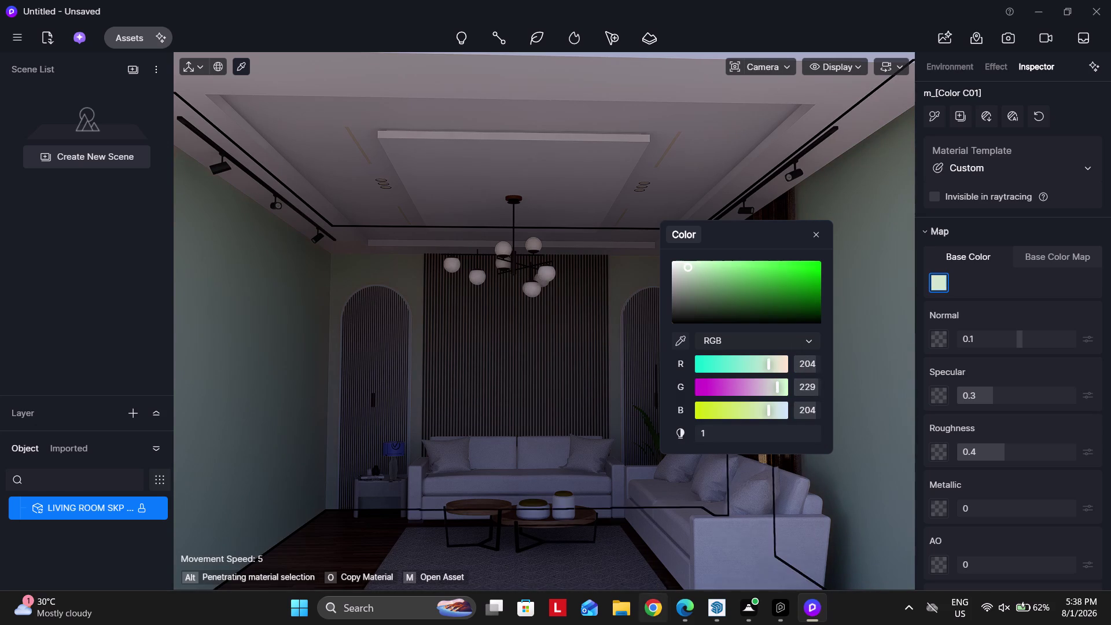
click(673, 615)
click(672, 615)
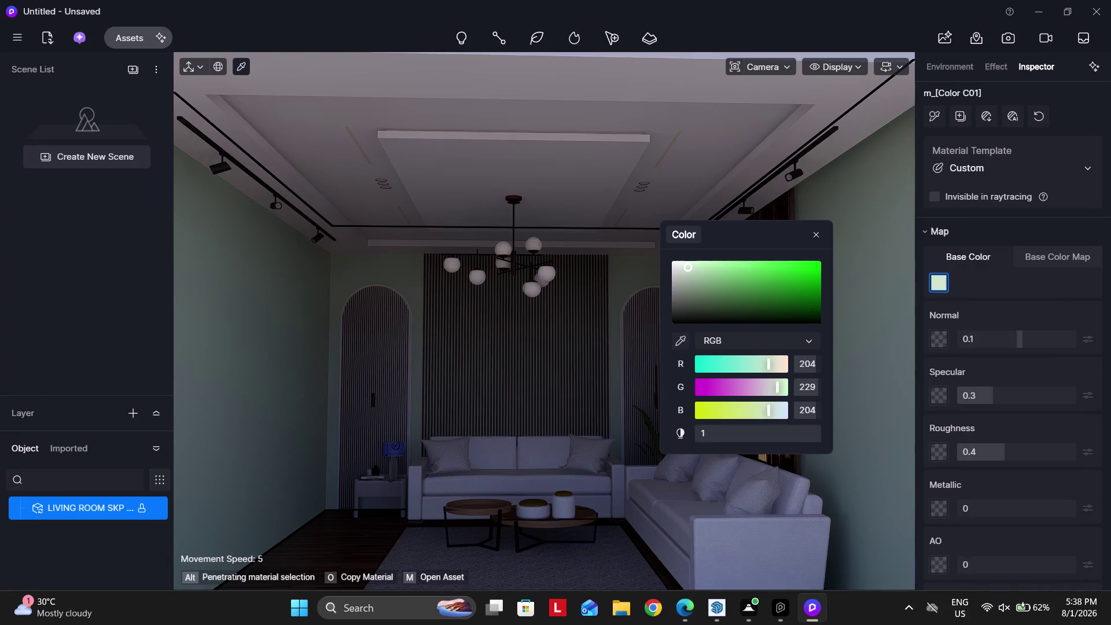
click(814, 368)
key(2)
click(813, 369)
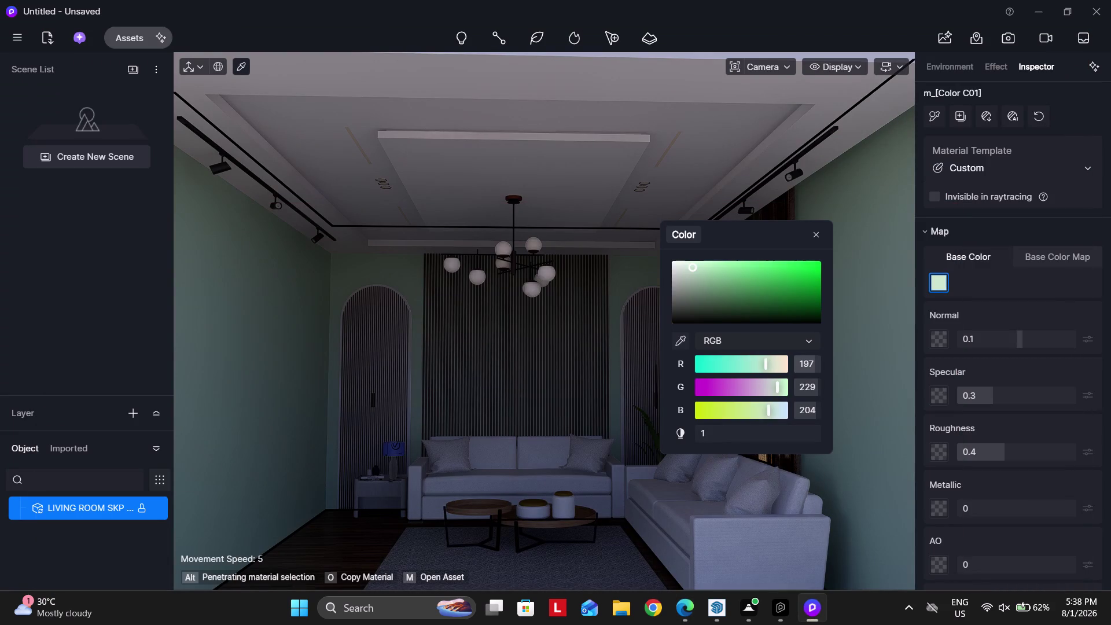
click(810, 362)
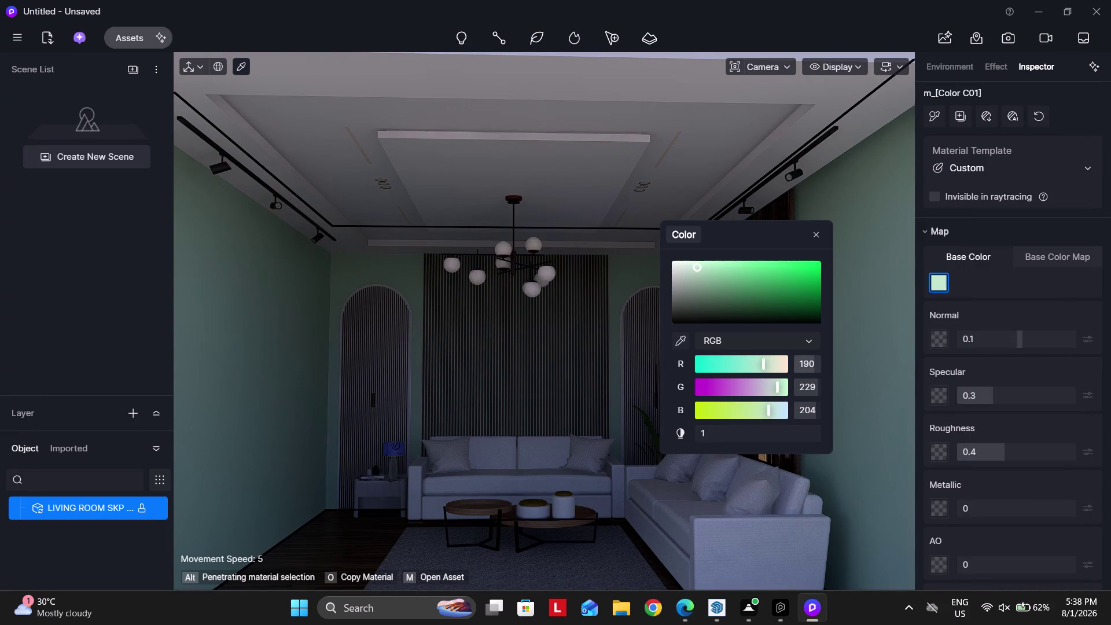
text(201)
click(809, 362)
text(2)
text(01)
key(Return)
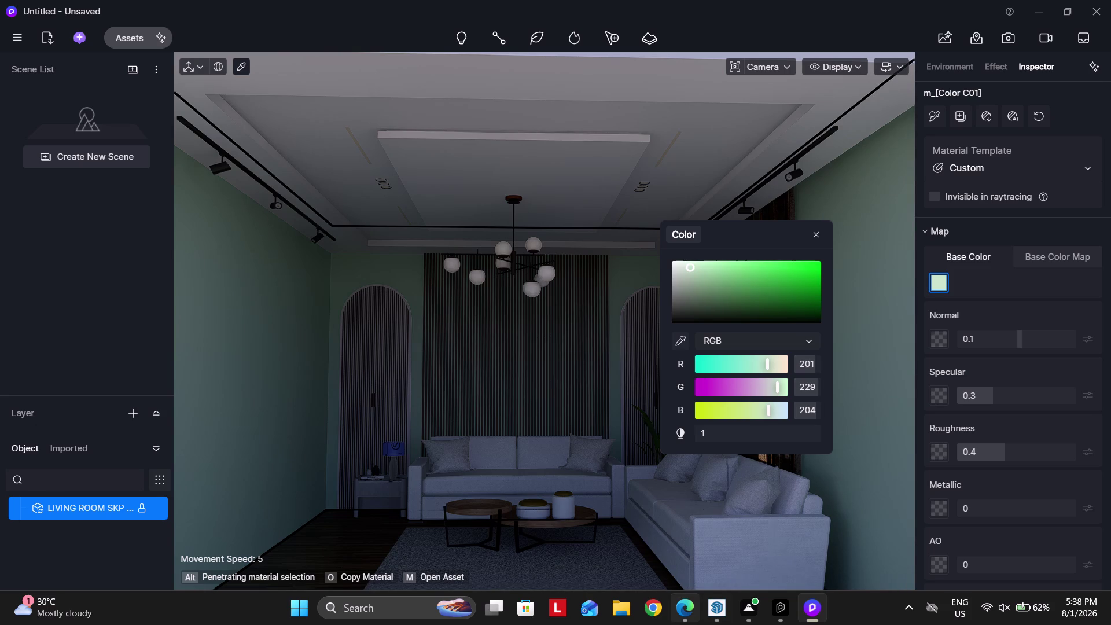
Set green to 186 and blue to 166 to finish the beige wall colour.
click(682, 621)
click(683, 622)
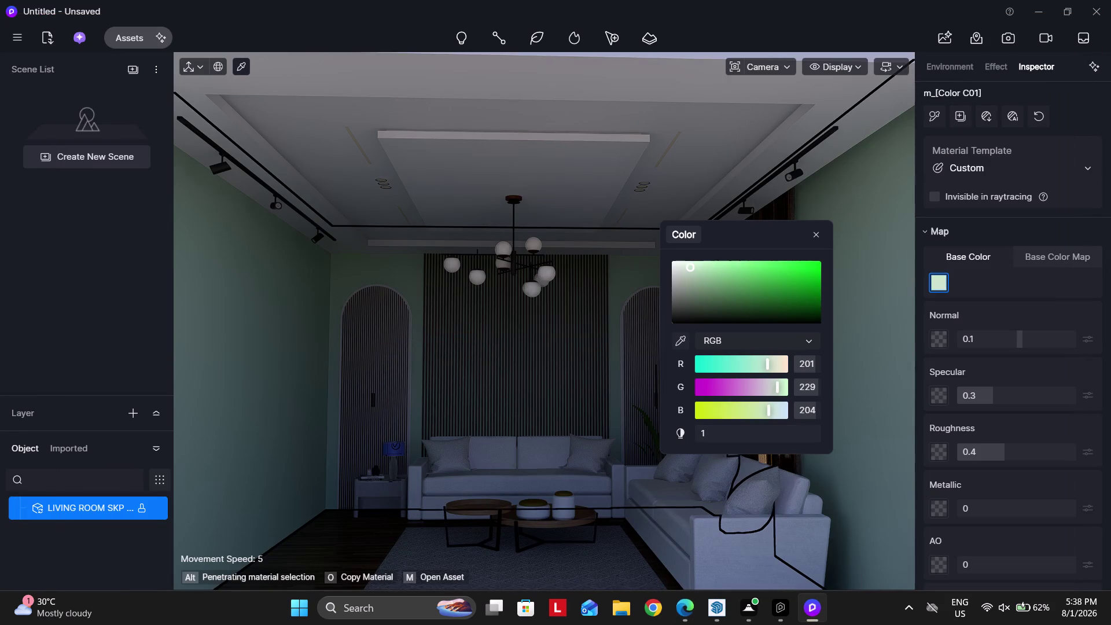
click(806, 392)
text(186)
key(Return)
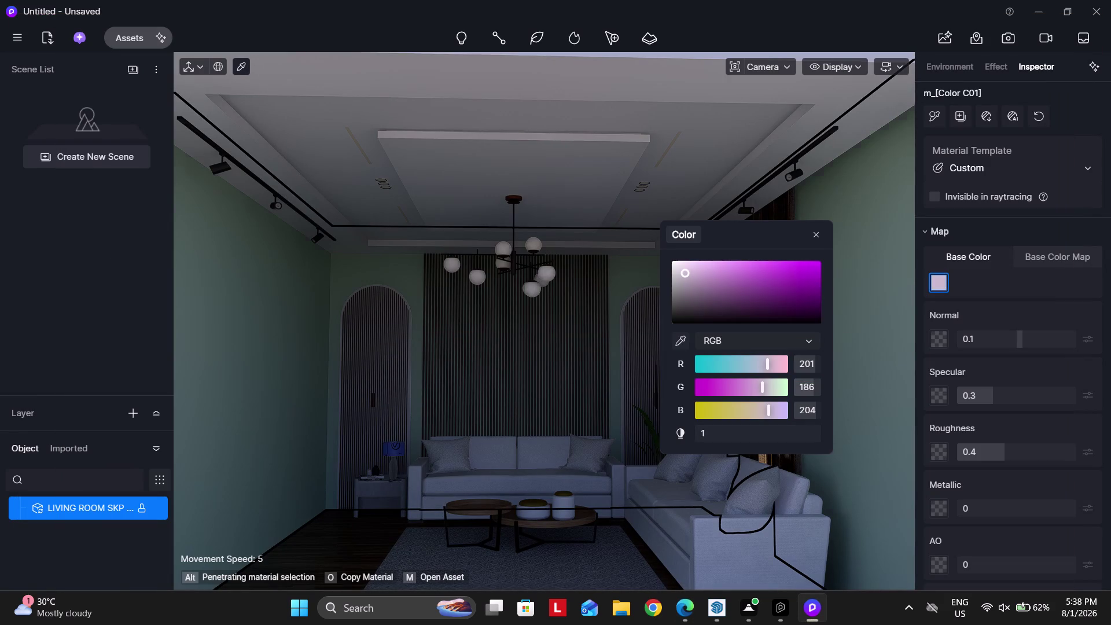
click(689, 614)
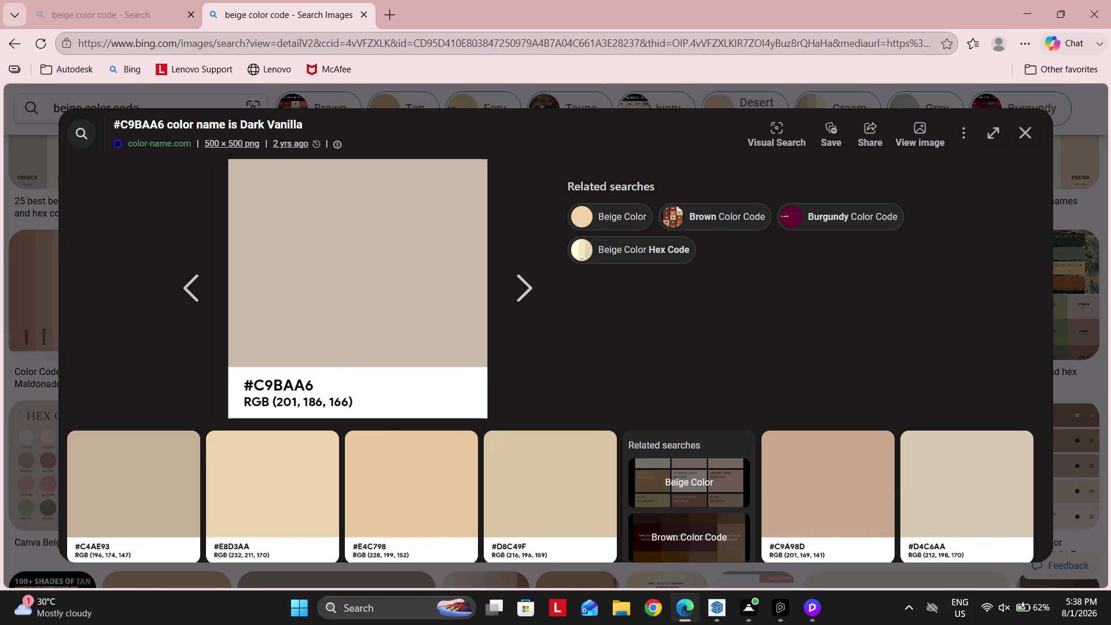
click(688, 613)
click(808, 416)
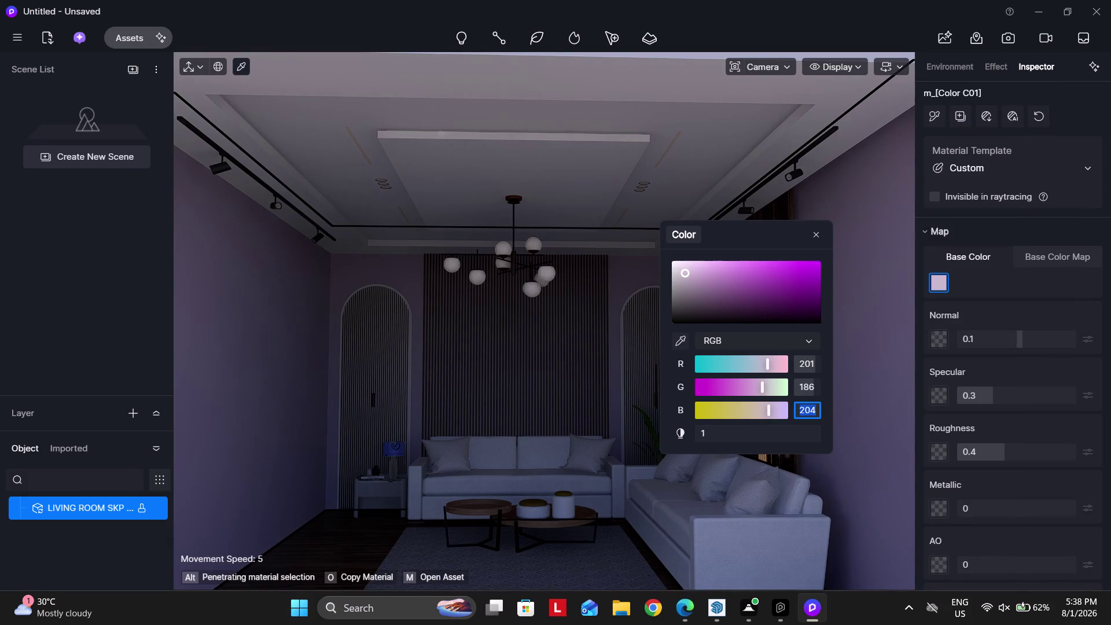
text(166)
key(Return)
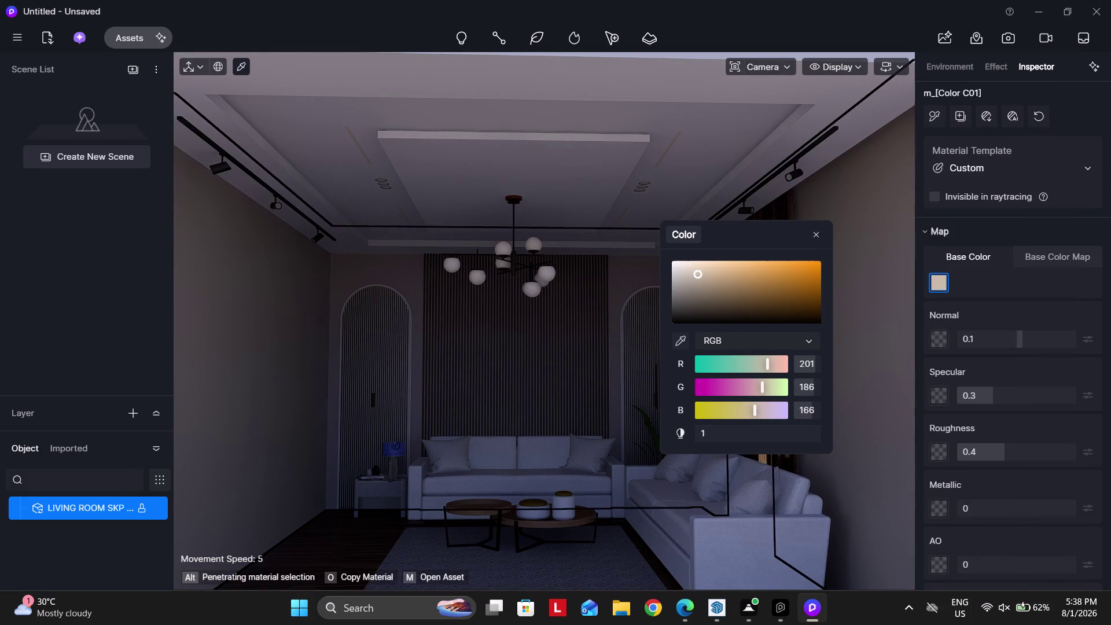
drag(744, 236, 687, 227)
click(763, 226)
Turn the view around the living room to aim at the sofa wall and chandelier.
scroll(down, 3)
right_drag(665, 322, 650, 337)
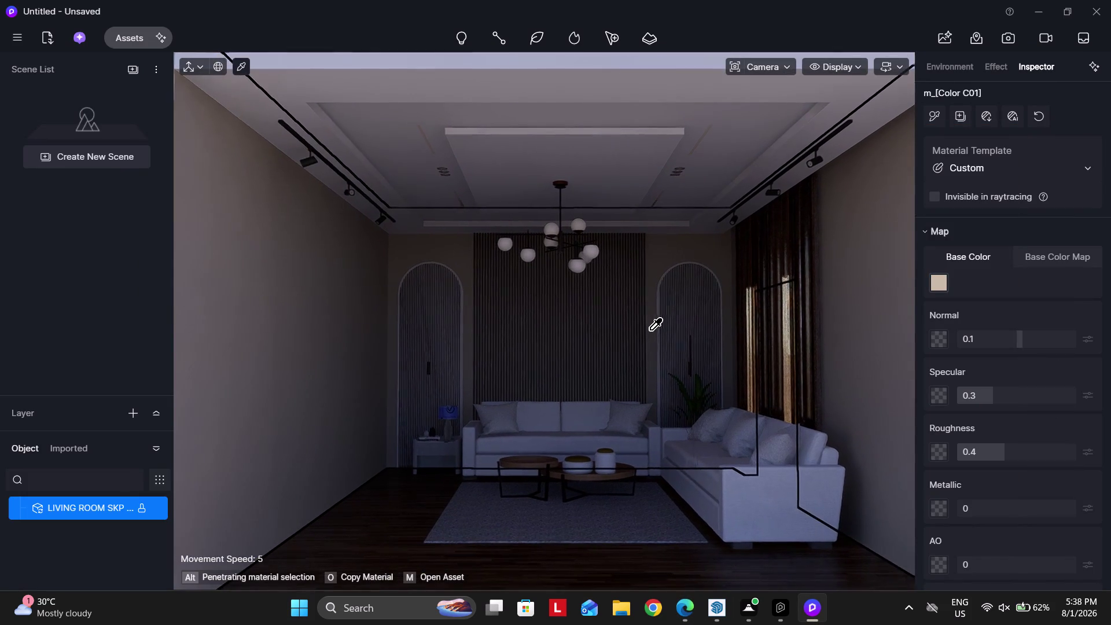
scroll(down, 3)
right_drag(677, 345, 640, 361)
key(d)
key(d)
key(d)
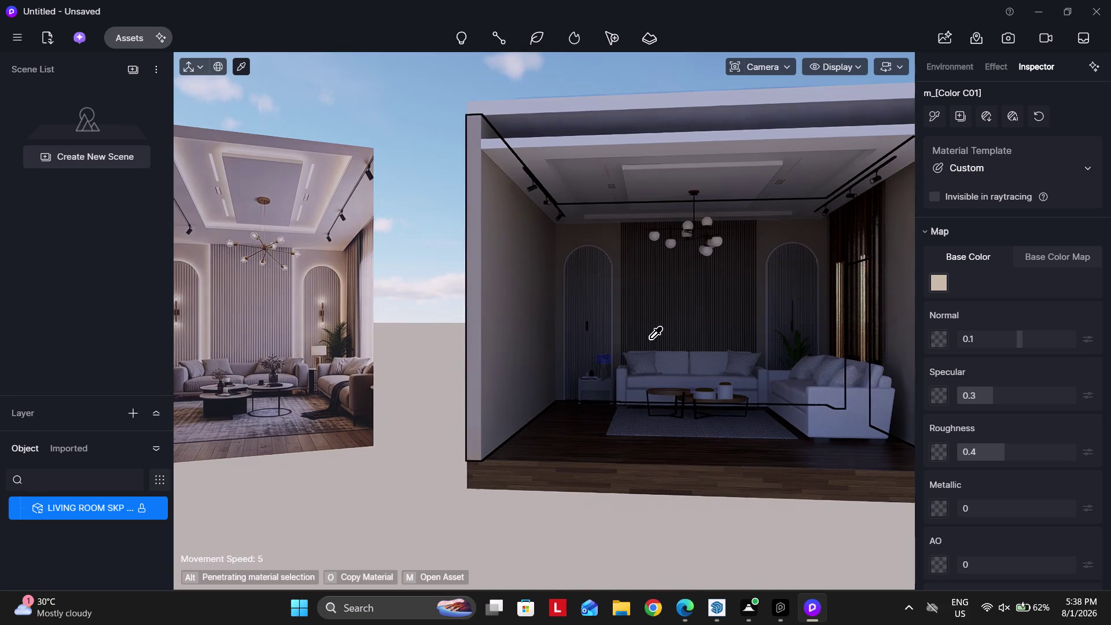
scroll(up, 3)
right_drag(679, 342, 666, 340)
key(a)
scroll(up, 3)
right_drag(593, 345, 597, 344)
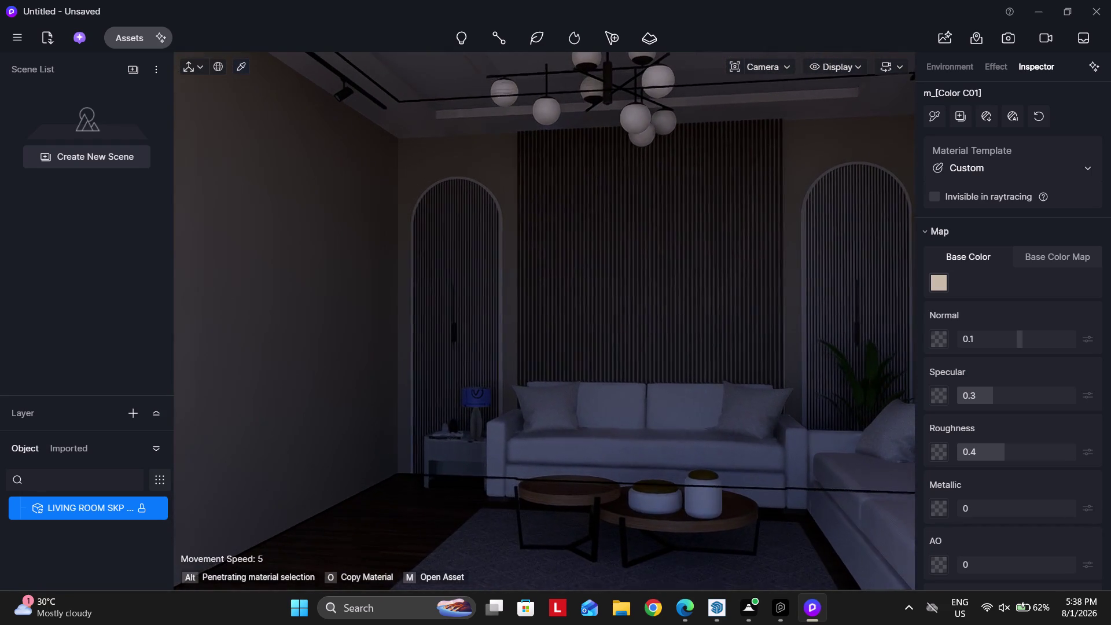
right_drag(598, 344, 632, 296)
Back the viewpoint away and straighten it so the whole room fits the frame.
key(e)
scroll(down, 3)
right_click(594, 375)
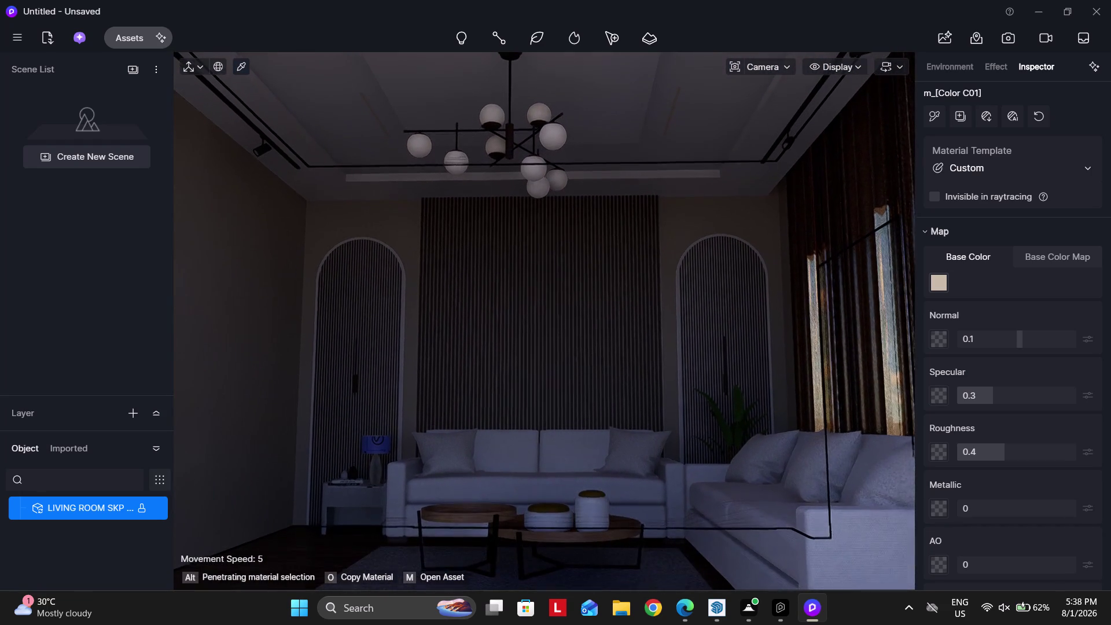
key(q)
scroll(down, 3)
right_drag(571, 365, 578, 386)
key(e)
key(w)
right_click(567, 366)
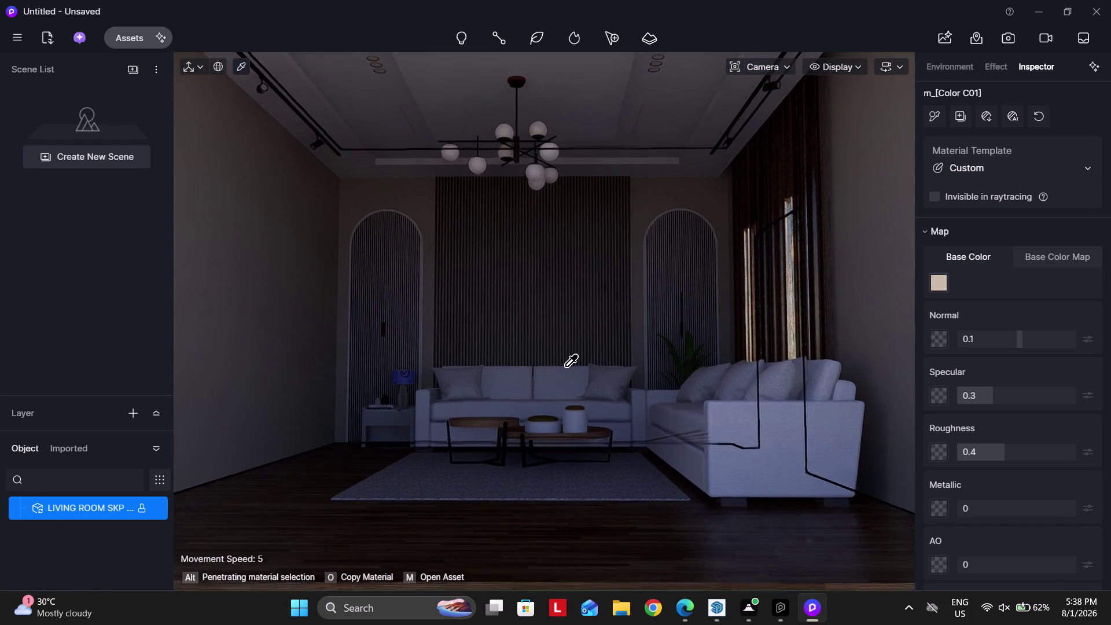
key(q)
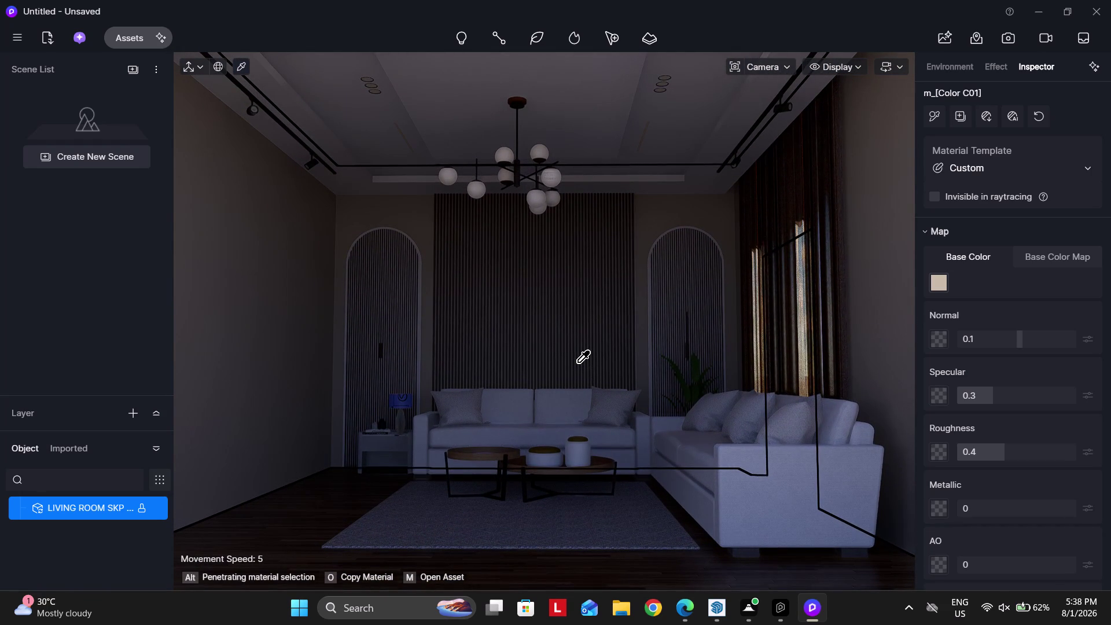
key(alt+s)
Save the view as a new scene and switch its camera to Two-point Perspective.
click(155, 109)
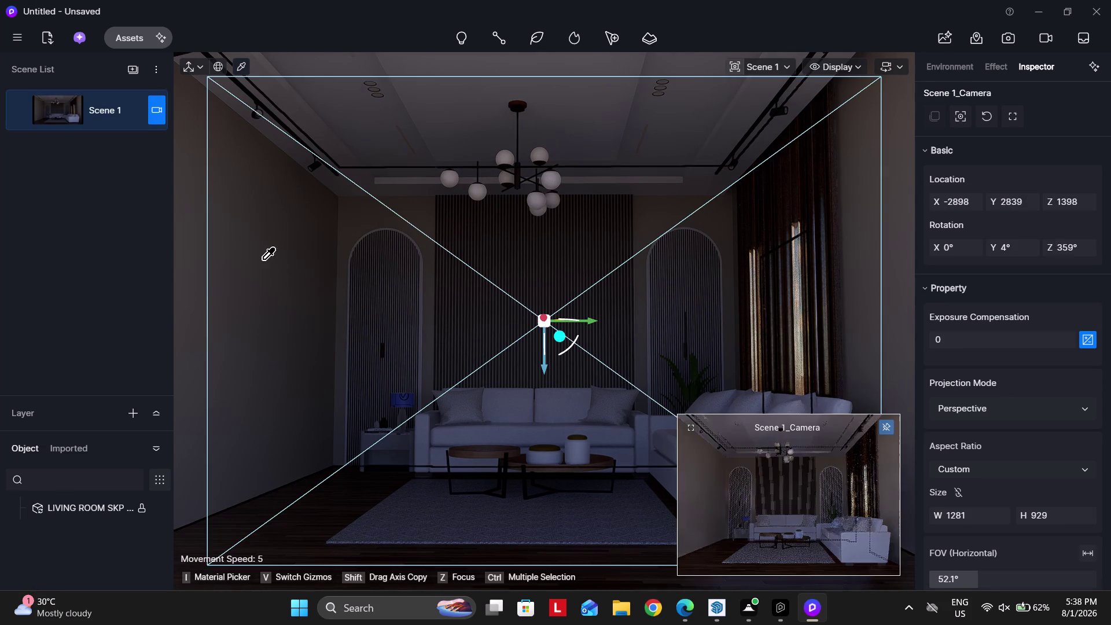
click(688, 427)
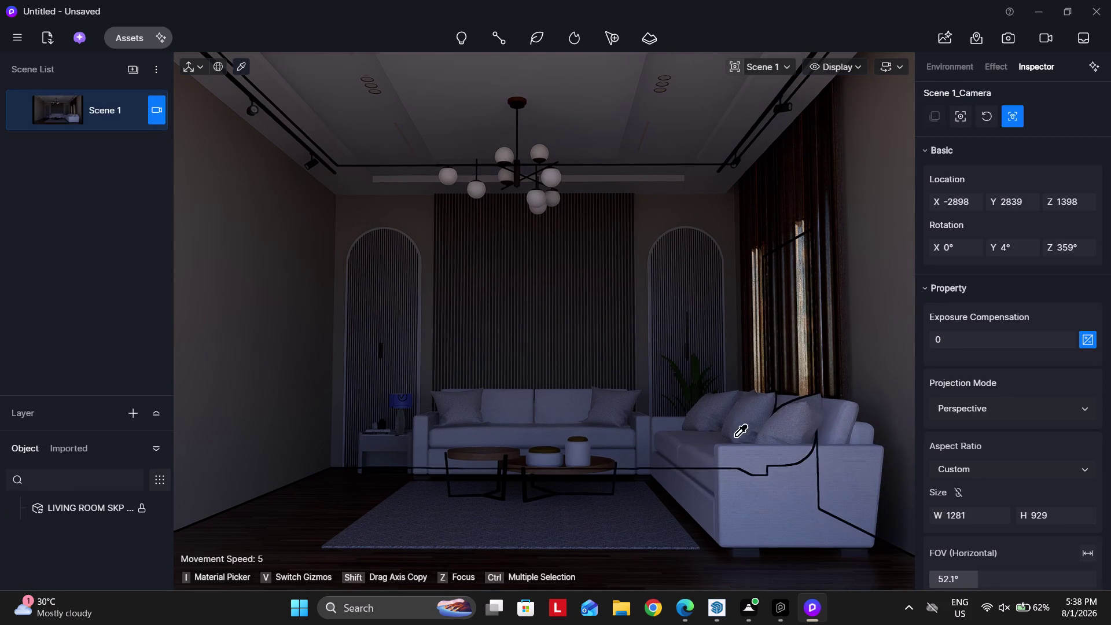
click(988, 411)
click(992, 481)
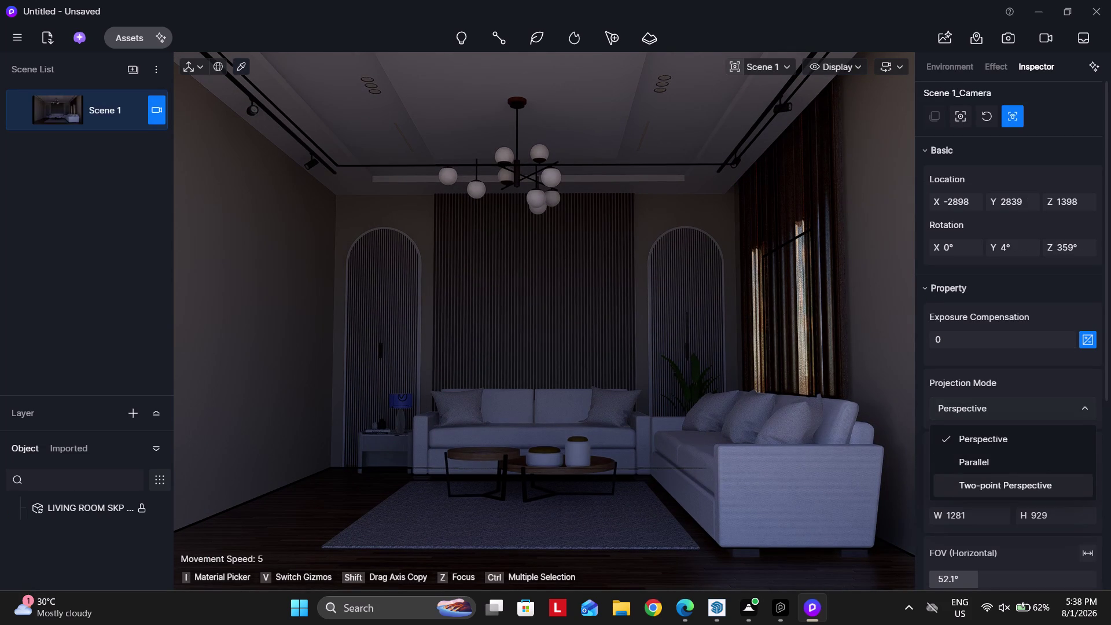
scroll(down, 3)
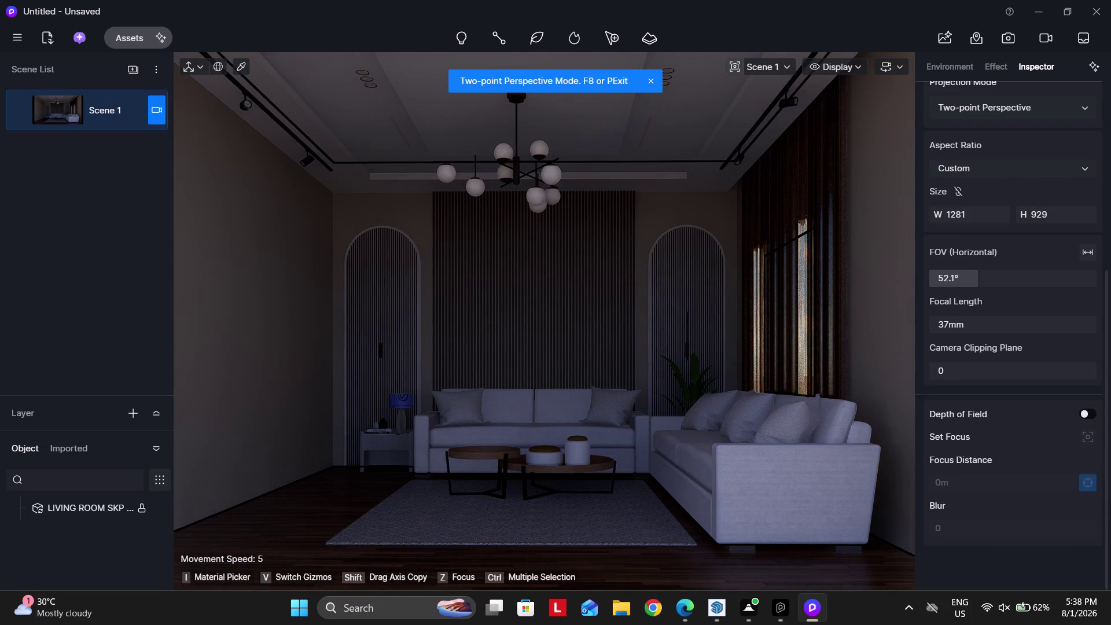
Set the Scene 1 camera focal length to 35mm.
click(980, 330)
text(28)
key(Return)
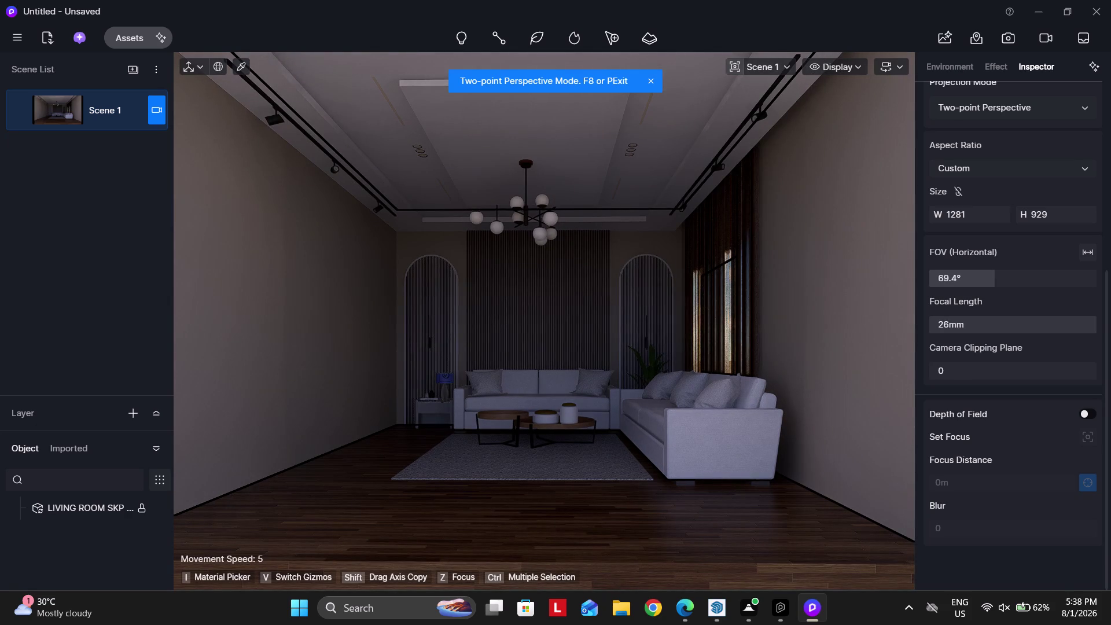
click(983, 327)
text(28)
key(Return)
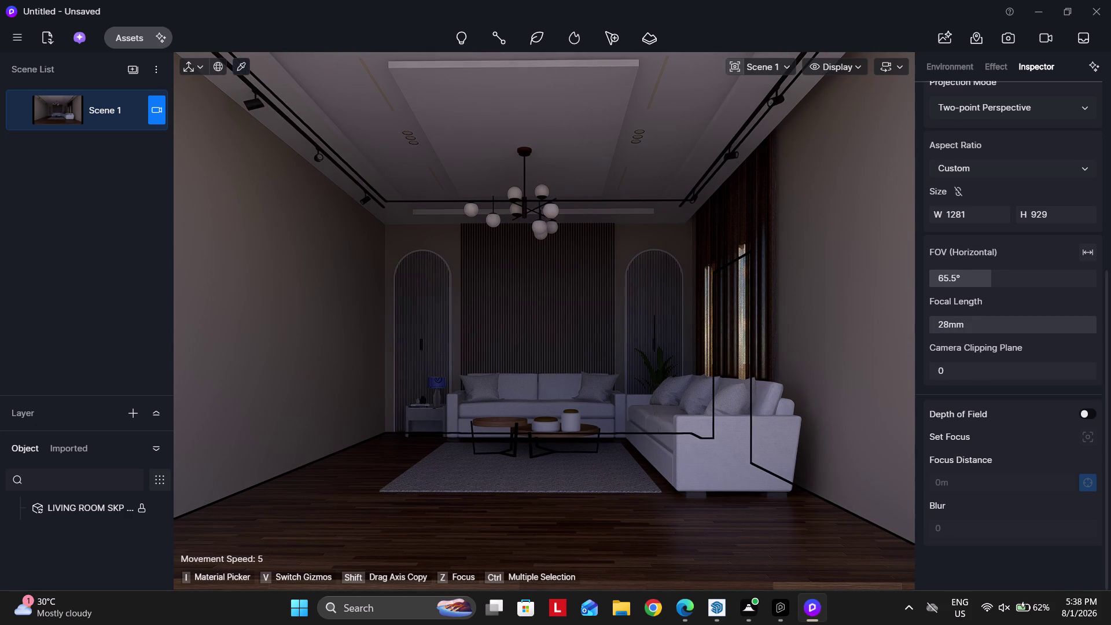
click(974, 324)
key(3)
key(5)
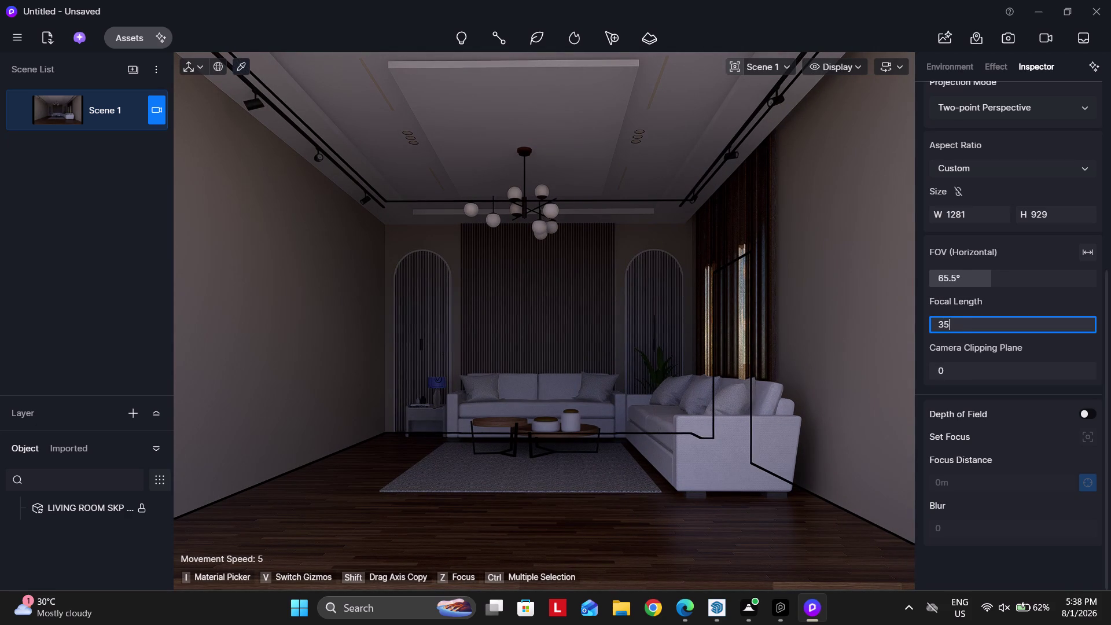
key(Return)
Reframe the living room more tightly on the sofa wall using the Q/E/A/D movement keys.
key(q)
key(q)
text(e)
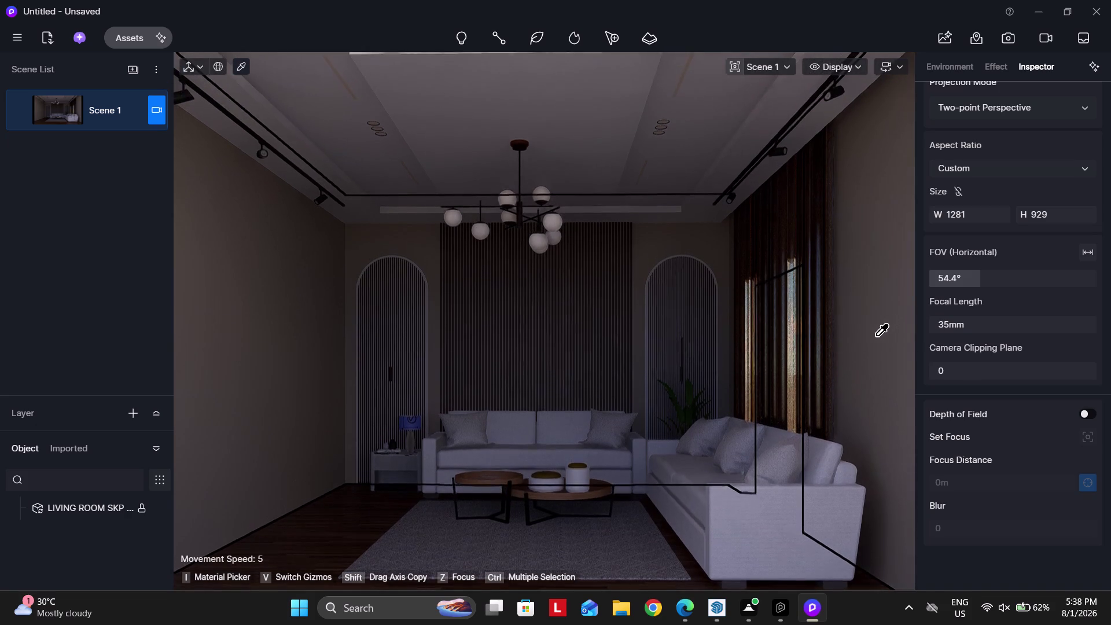
text(eeaaa)
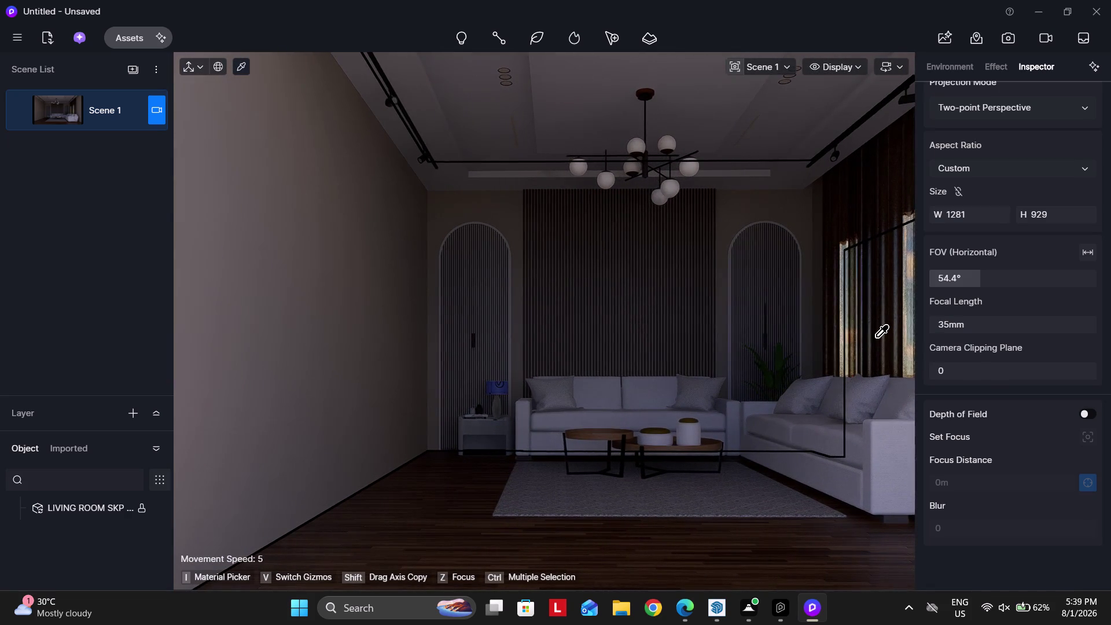
text(ddd)
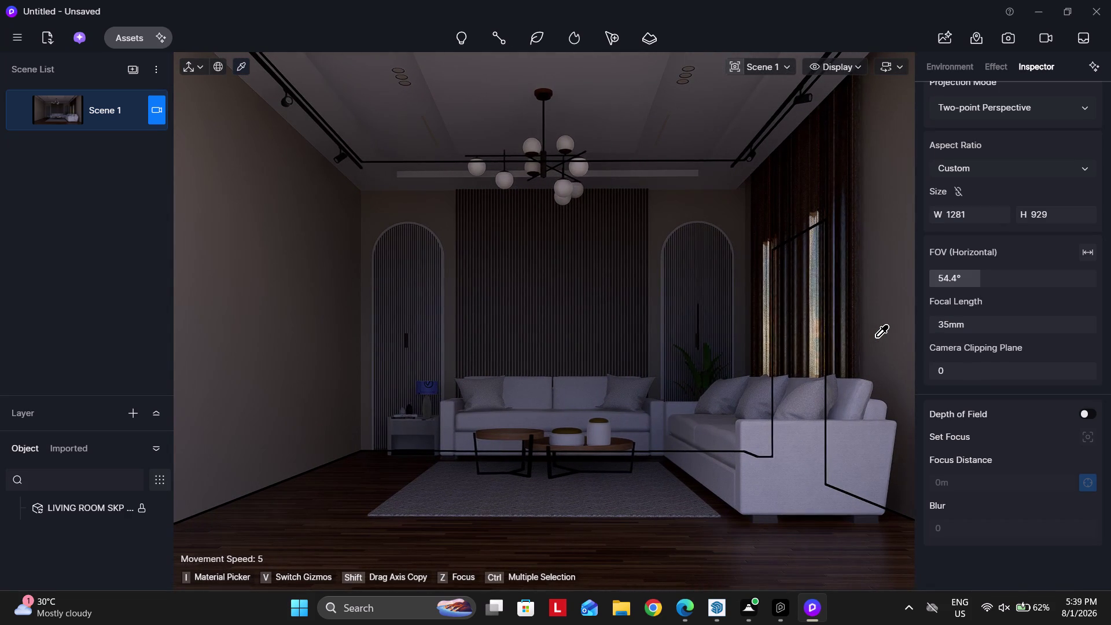
key(space)
text(a)
key(a)
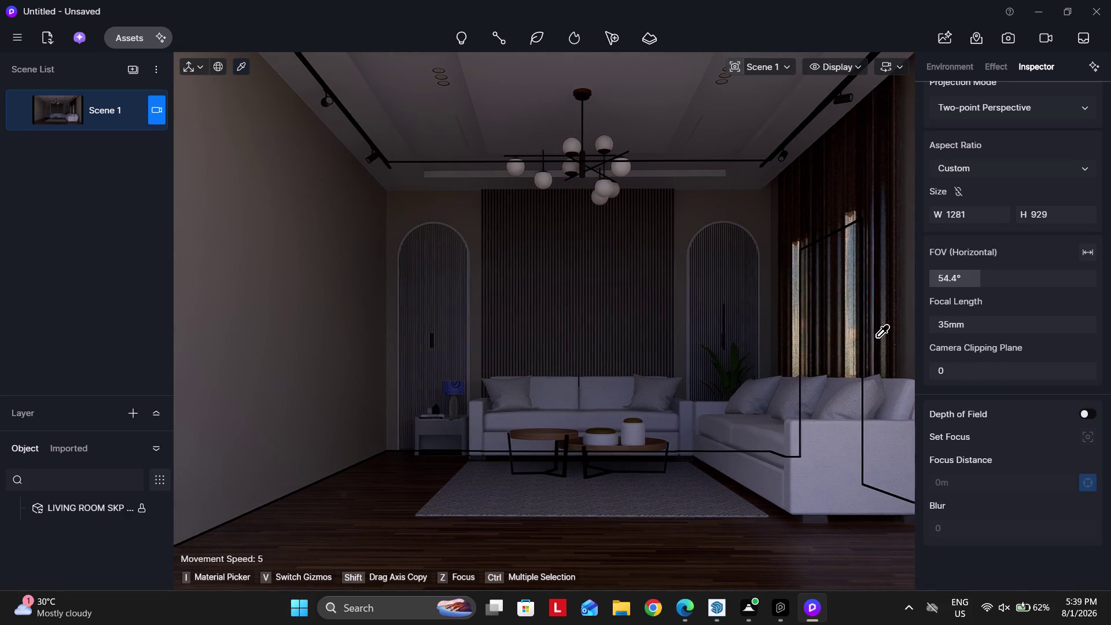
click(21, 109)
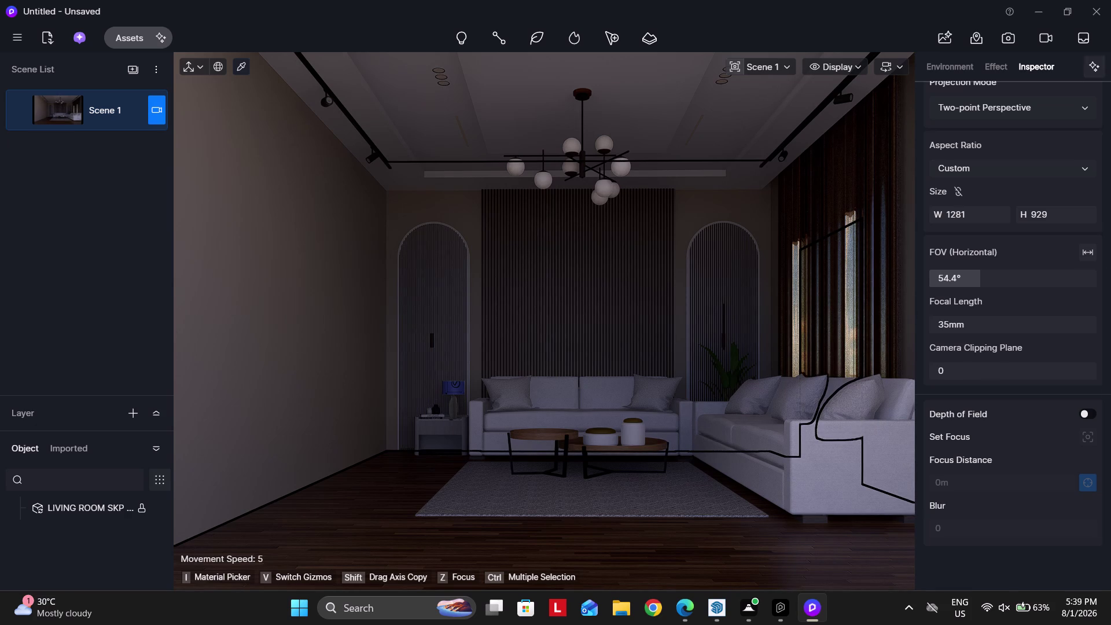
Move the Geo Sky sun to about 7:22 AM for morning light.
click(952, 66)
drag(1081, 226, 1069, 205)
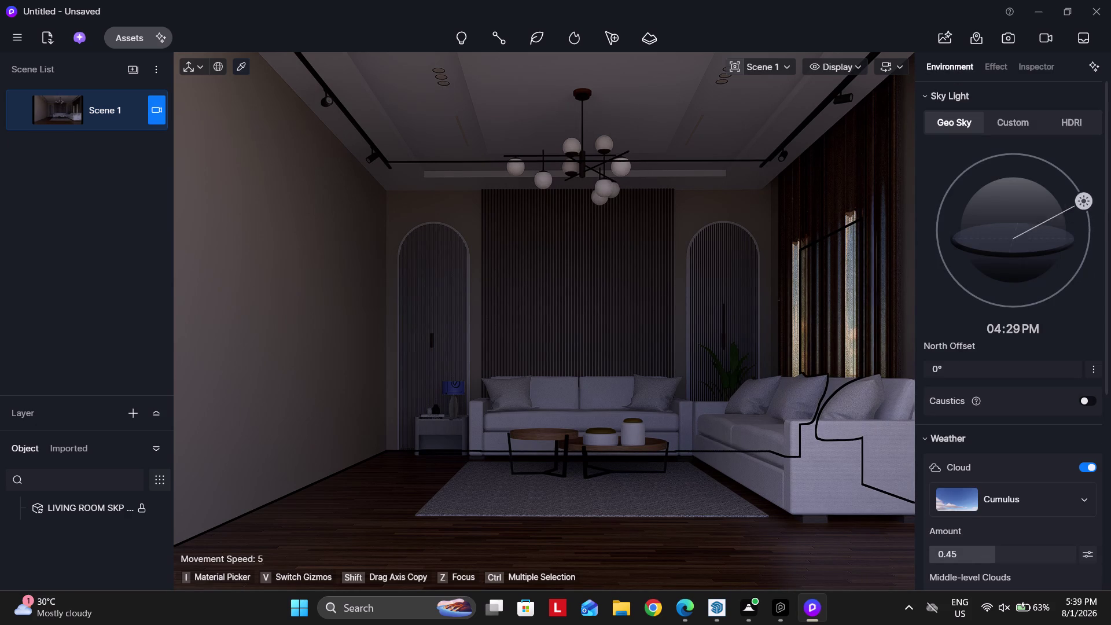
drag(1069, 205, 966, 178)
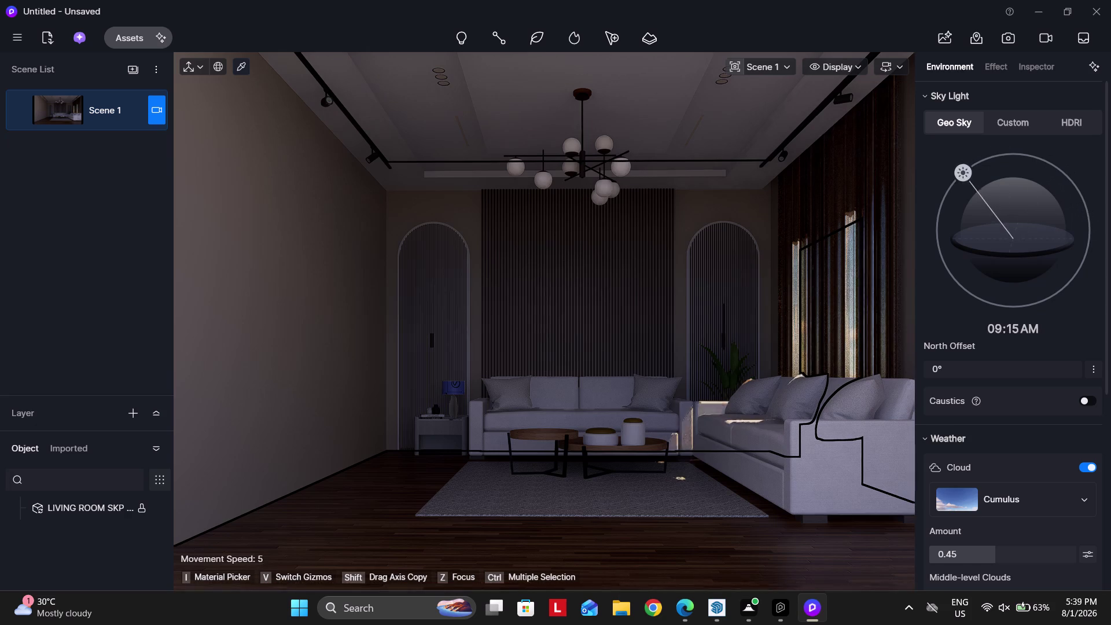
drag(966, 178, 919, 214)
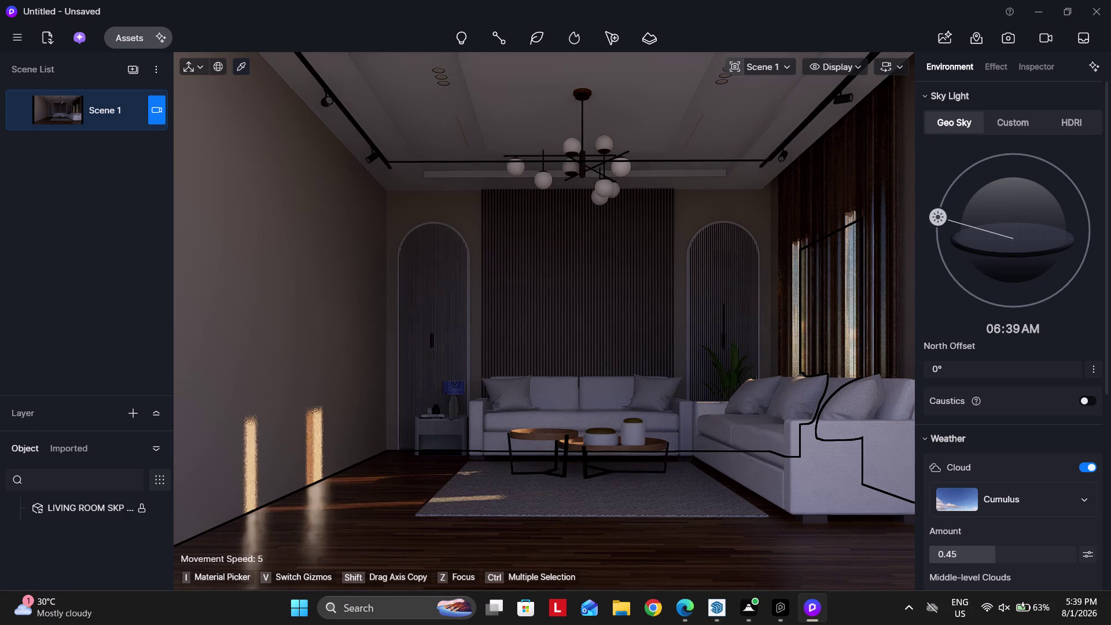
drag(919, 214, 933, 210)
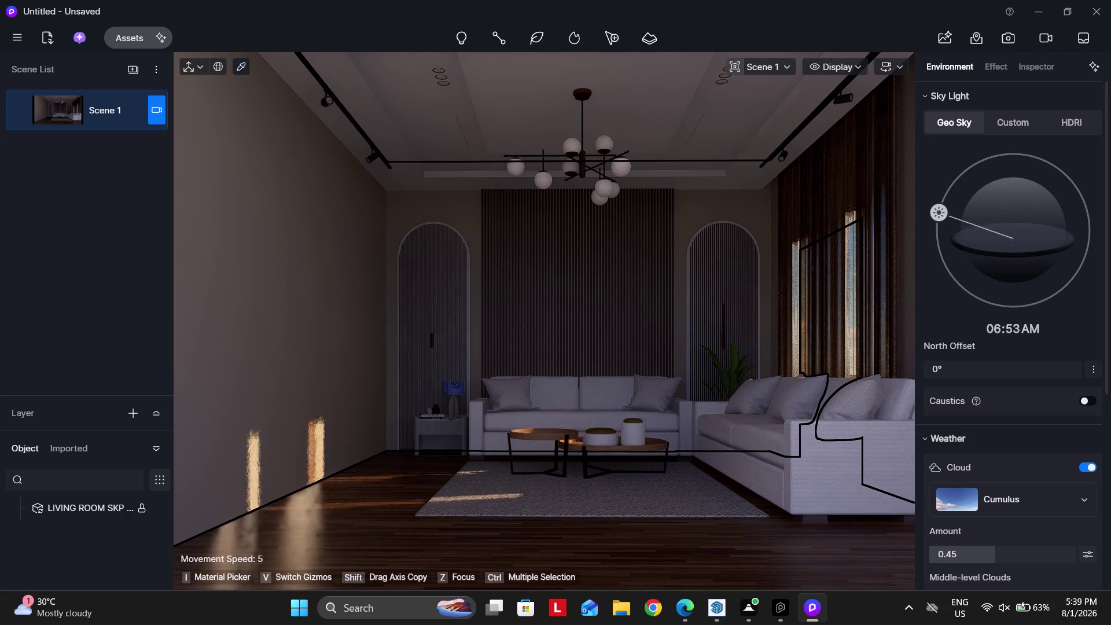
drag(933, 210, 941, 203)
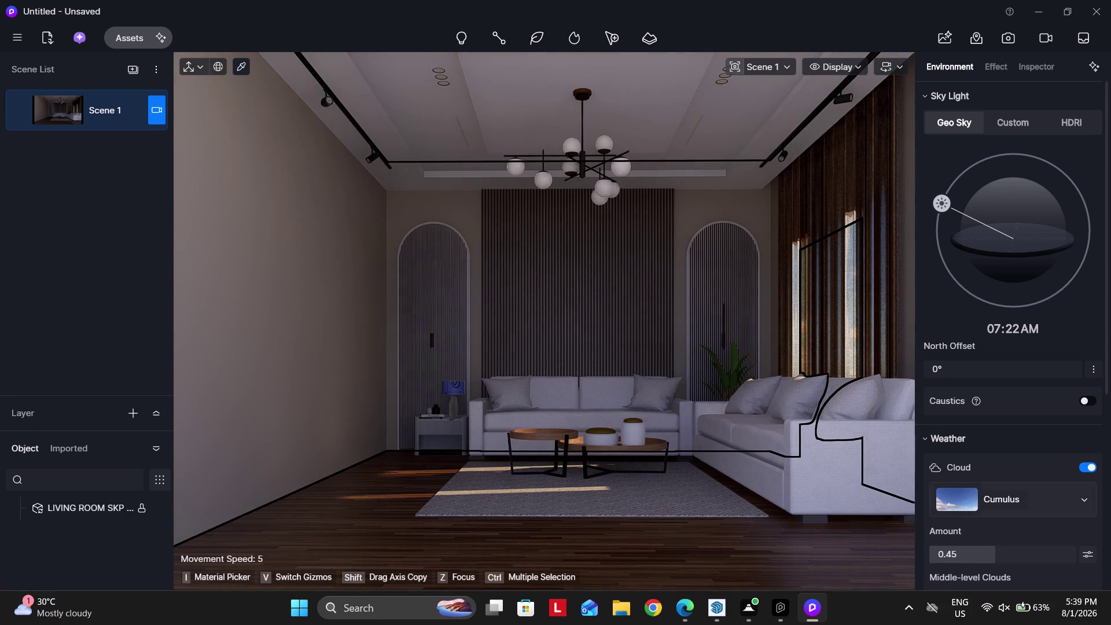
Set the cloud random seed to 76 and add Scene 2 from the current view.
scroll(down, 3)
scroll(down, 3)
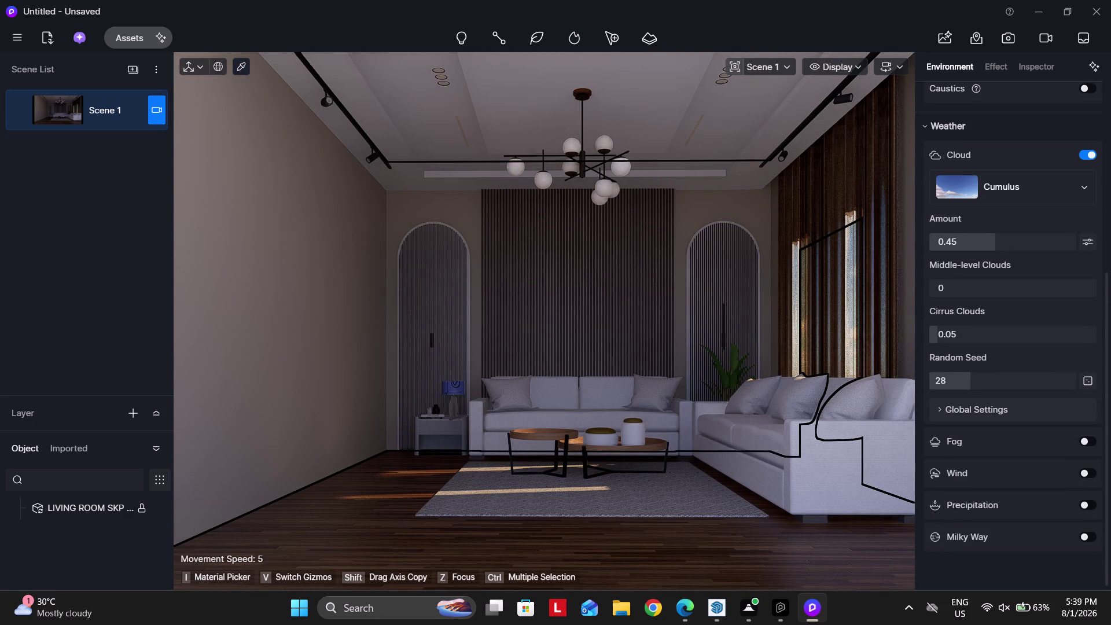
drag(974, 384, 1044, 390)
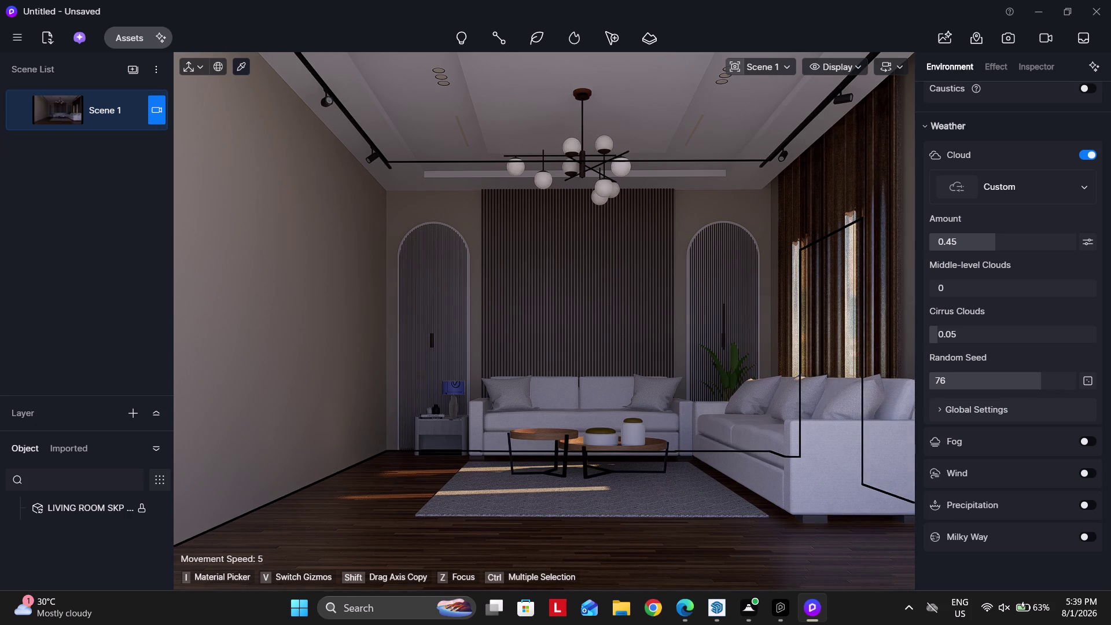
key(alt+s)
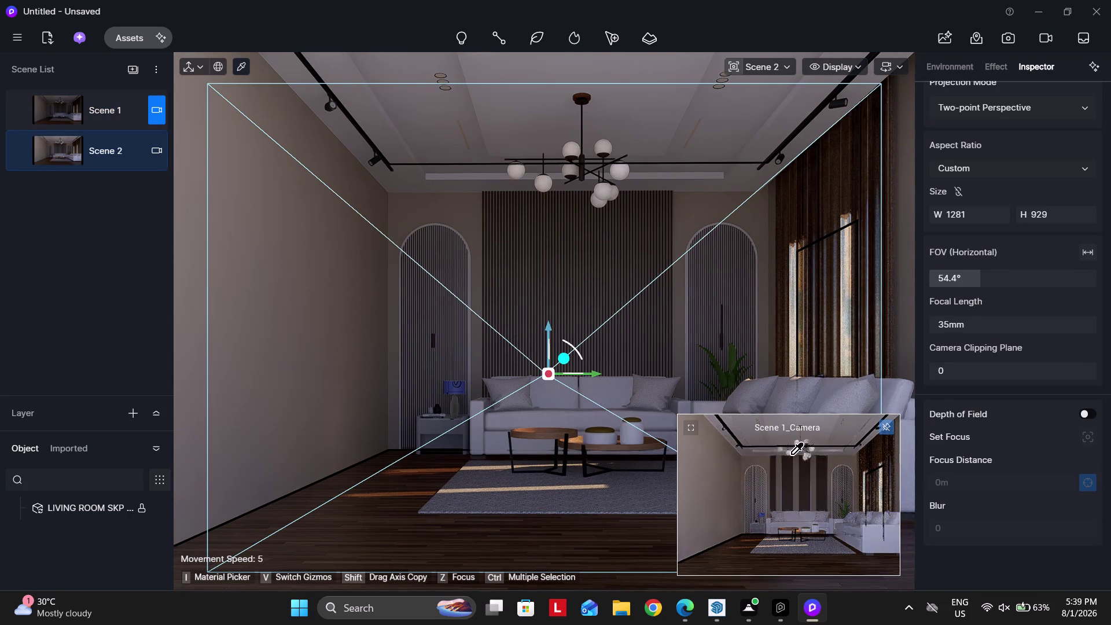
click(693, 430)
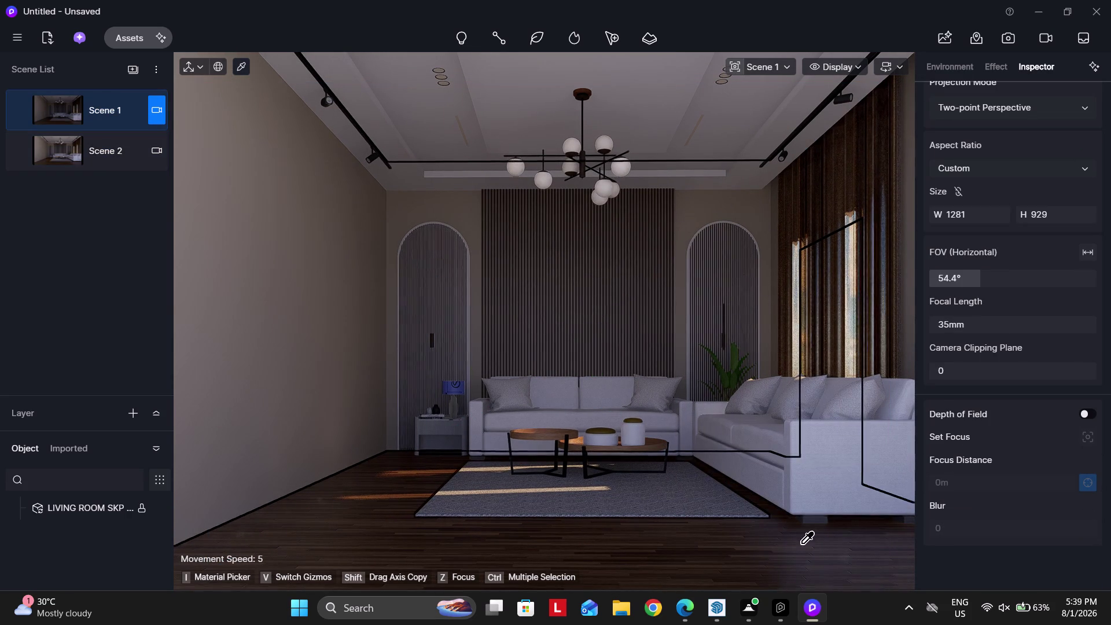
click(835, 611)
key(Escape)
key(Escape)
key(Escape)
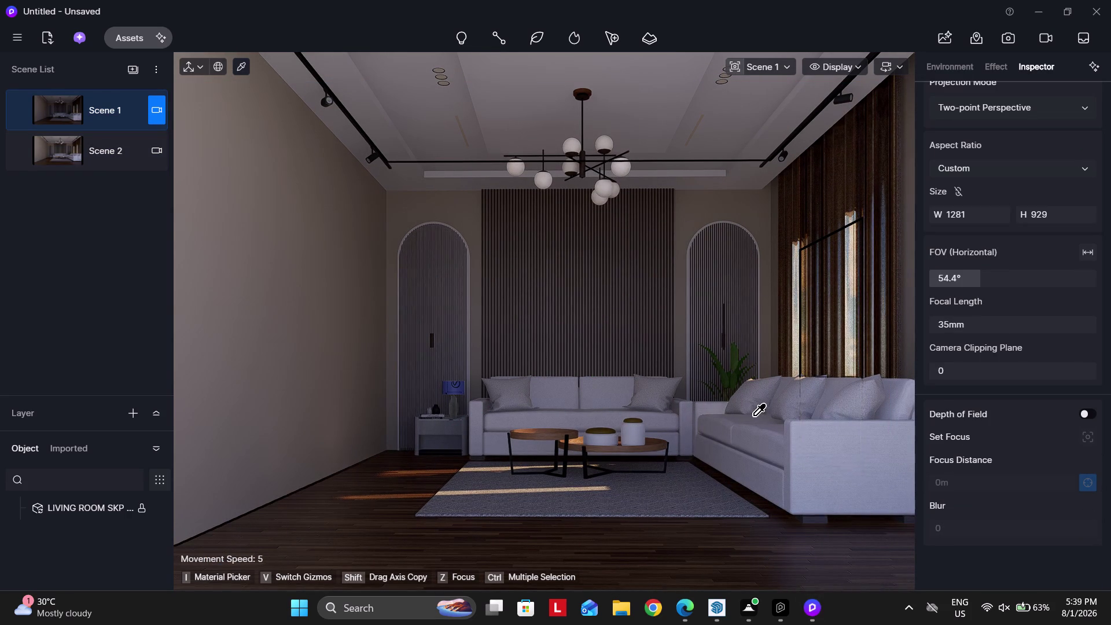
key(w)
key(Escape)
key(Escape)
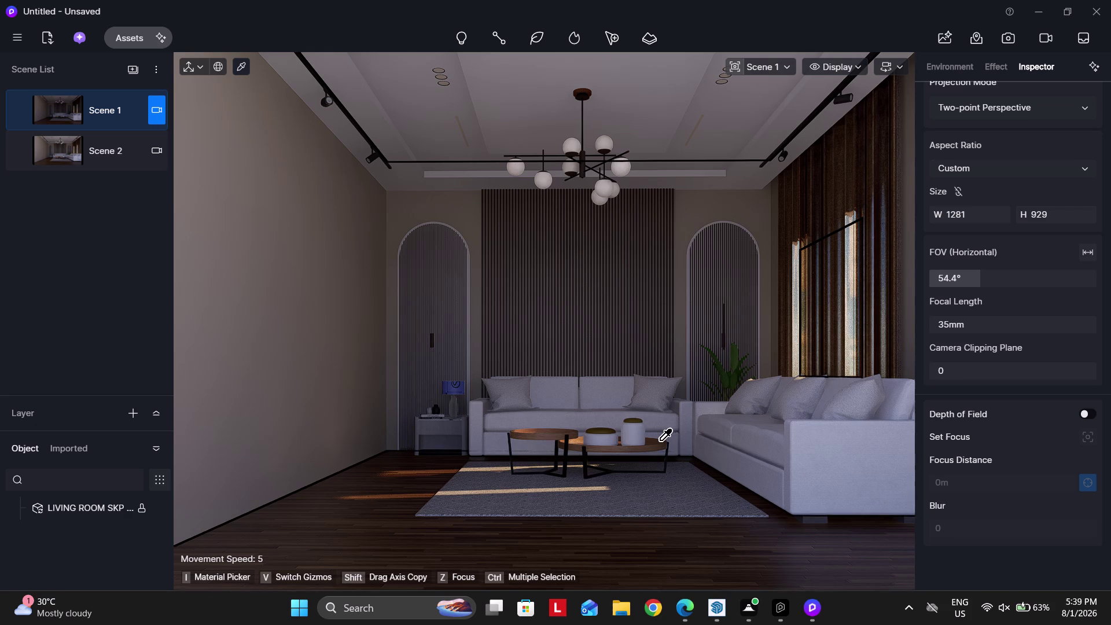
key(space)
key(Escape)
key(Escape)
key(space)
click(842, 608)
key(Escape)
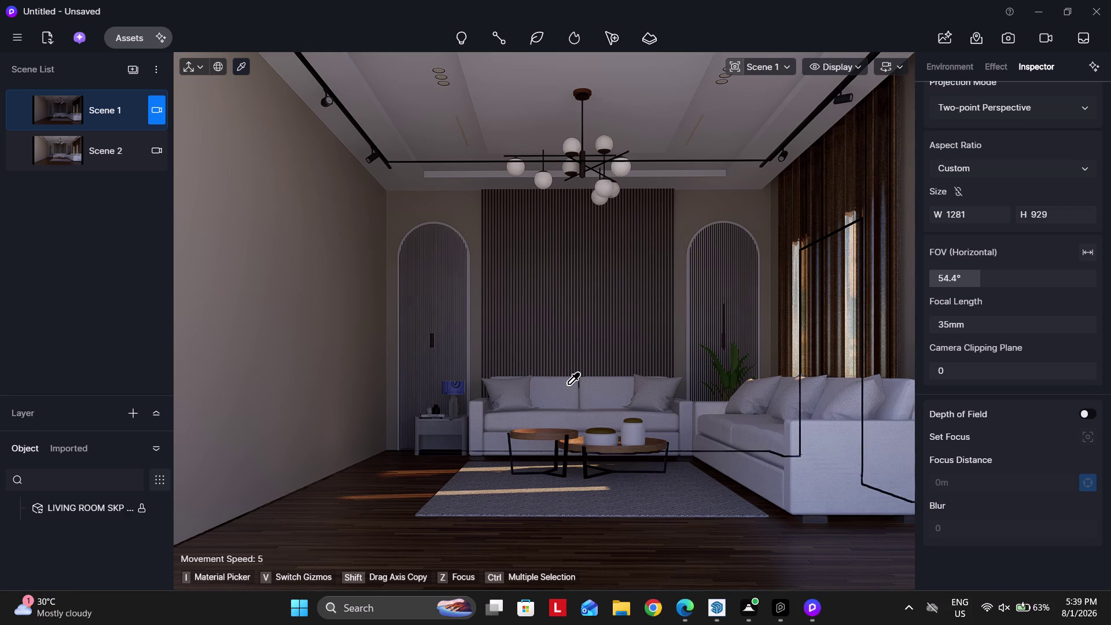
click(717, 613)
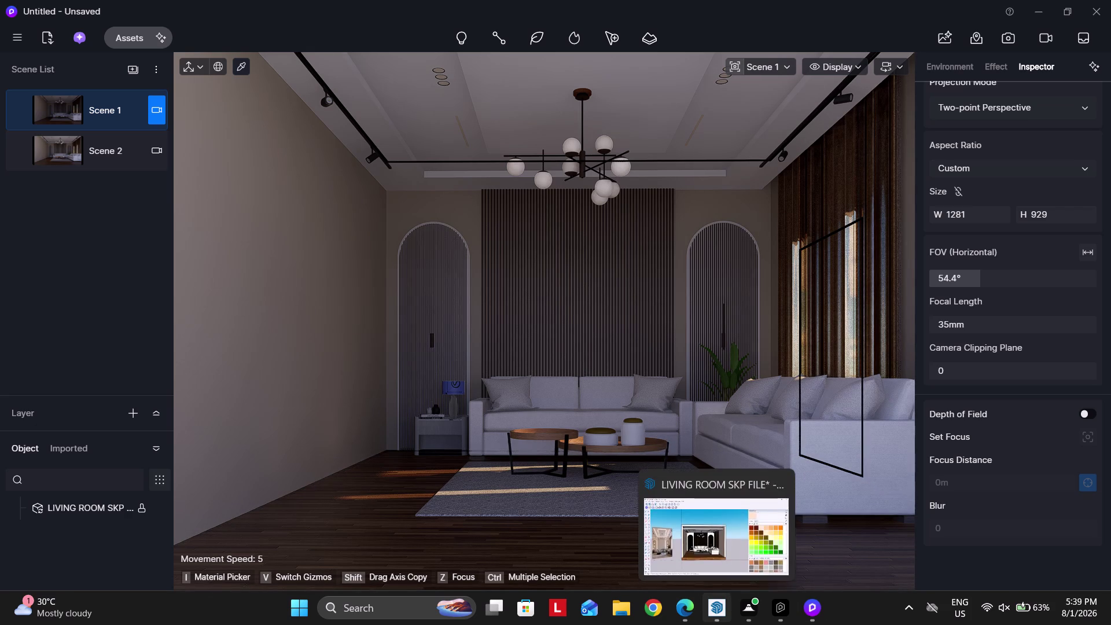
Switch to SketchUp and orbit toward the back wall and chandelier.
key(Escape)
scroll(down, 3)
key(Escape)
click(681, 372)
middle_drag(695, 378, 652, 370)
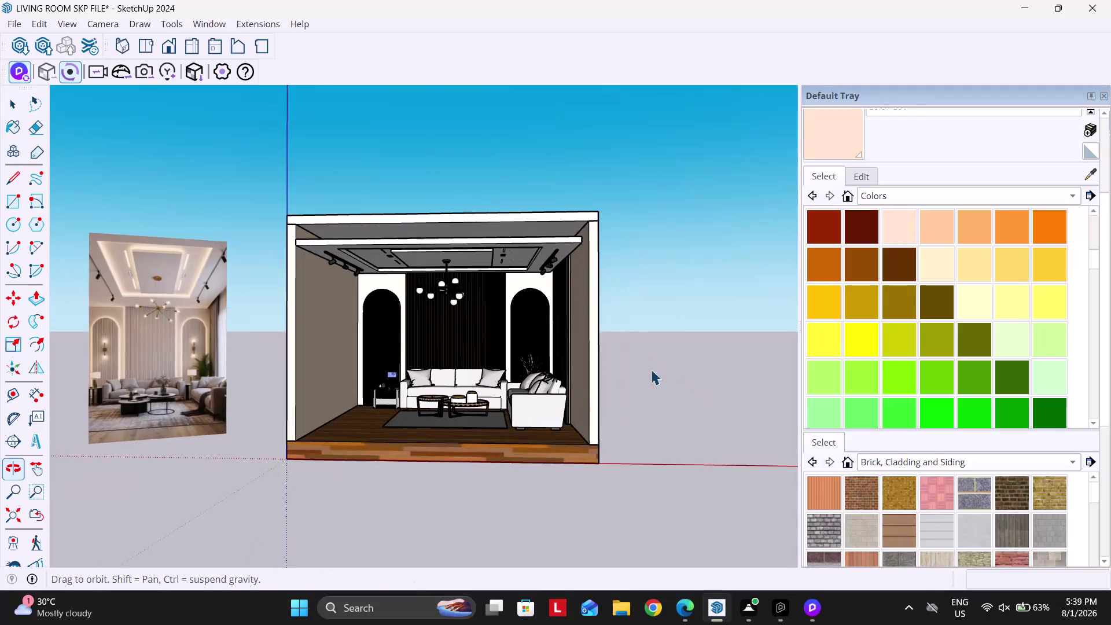
middle_drag(652, 370, 651, 370)
scroll(up, 3)
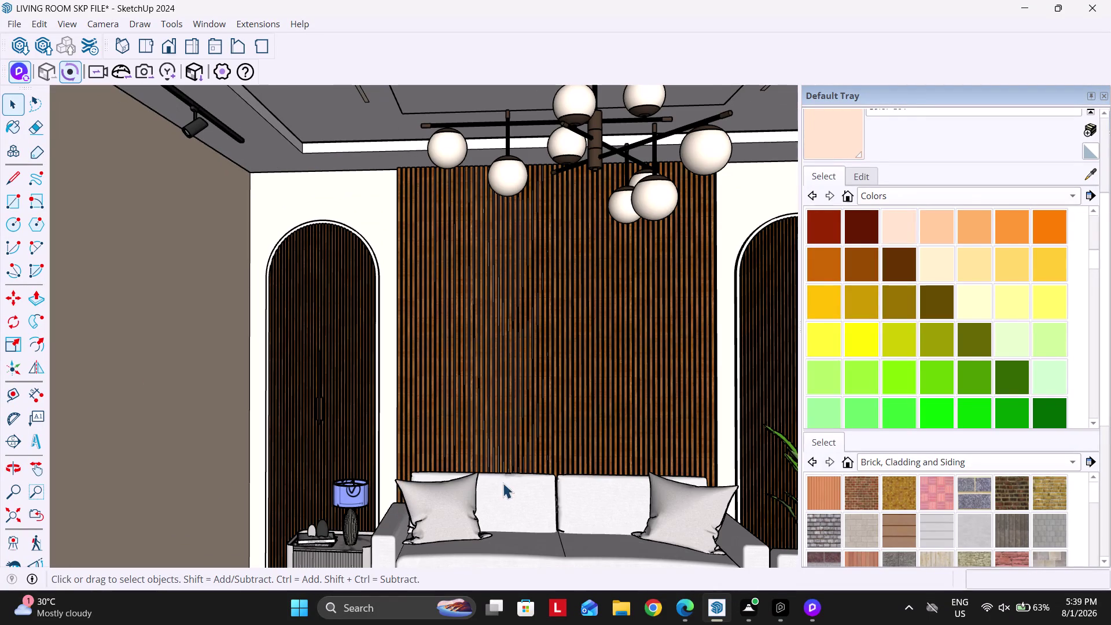
Select the sofa group and tilt up to inspect the ceiling lights and tracks.
click(503, 483)
scroll(down, 3)
middle_drag(474, 432, 433, 417)
middle_drag(434, 420, 446, 427)
scroll(down, 3)
middle_drag(464, 349, 457, 293)
scroll(up, 3)
scroll(up, 3)
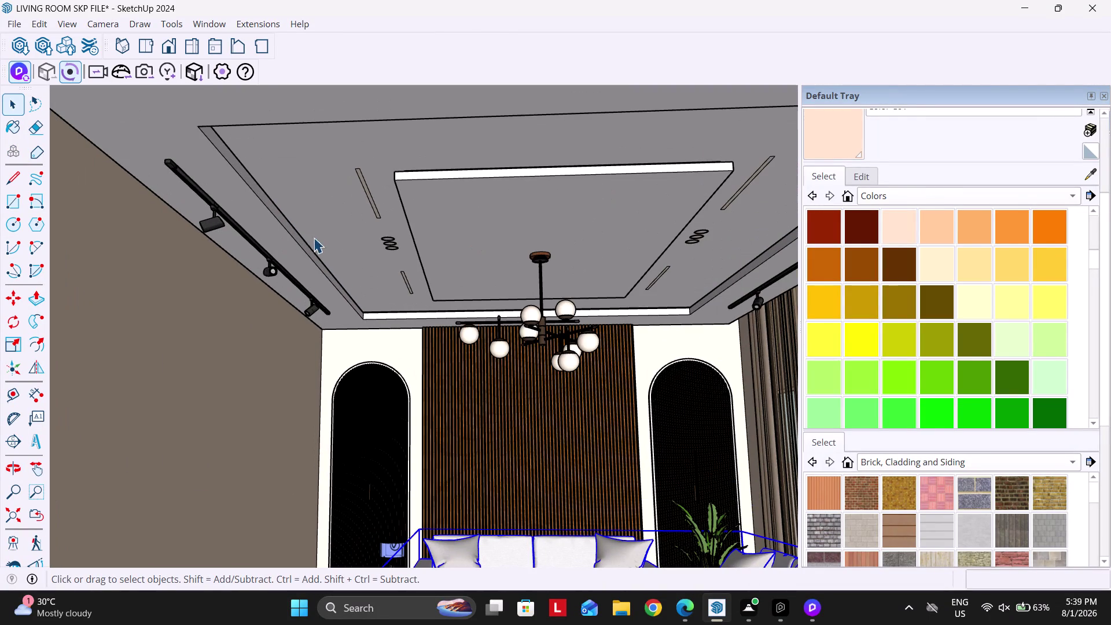
scroll(down, 3)
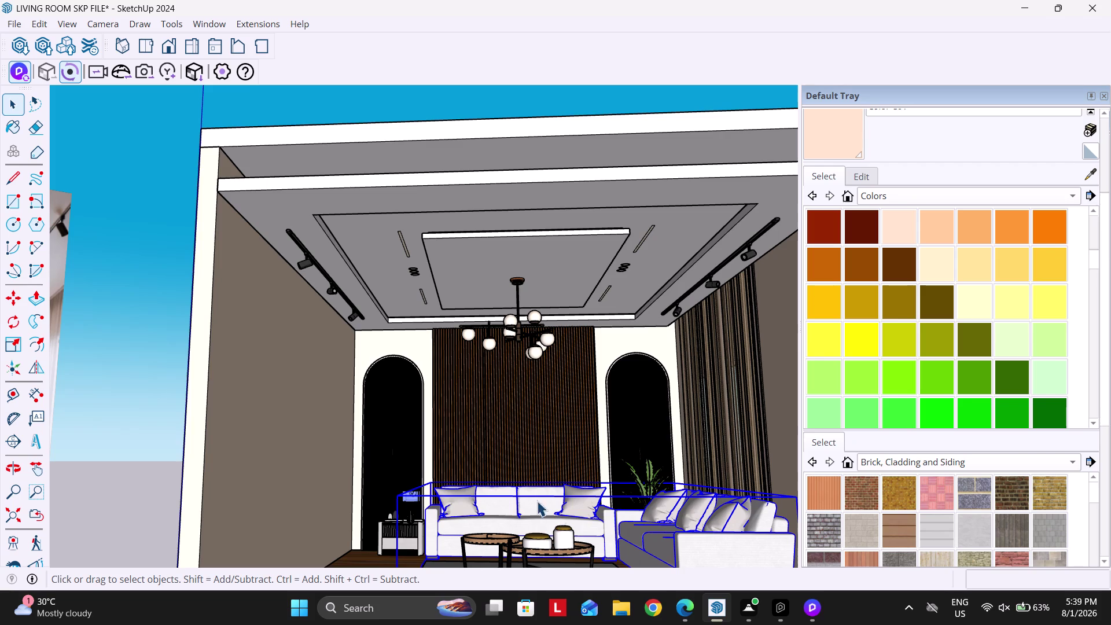
drag(471, 367, 604, 239)
scroll(down, 3)
scroll(up, 3)
scroll(up, 3)
scroll(down, 3)
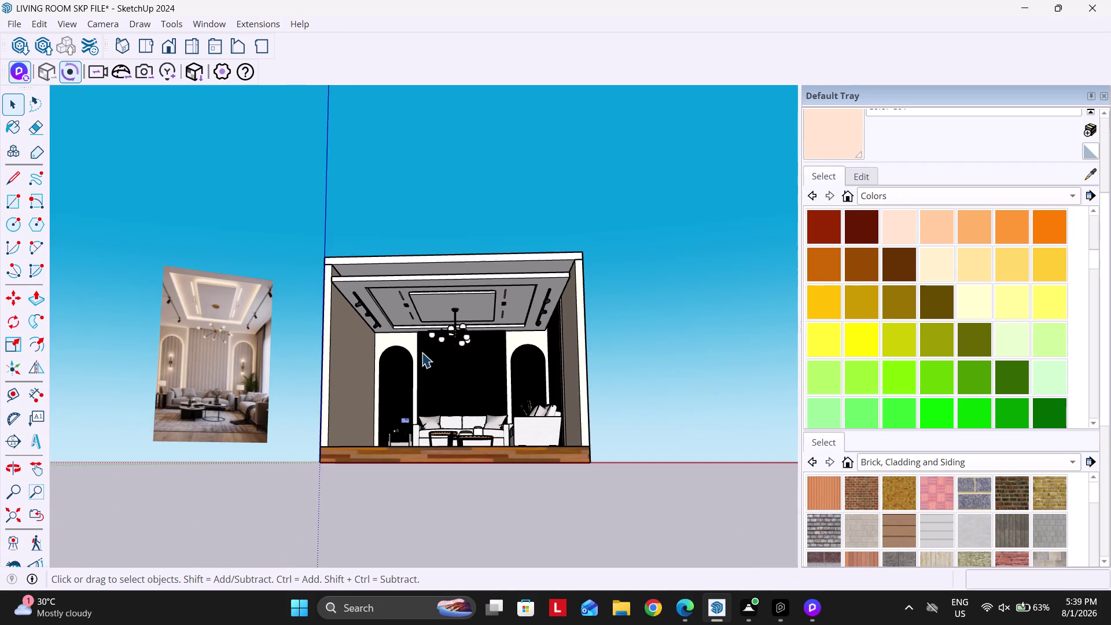
View the room alongside the reference photo, then return to D5 Render.
middle_drag(433, 369, 442, 408)
scroll(up, 3)
middle_drag(478, 416, 483, 329)
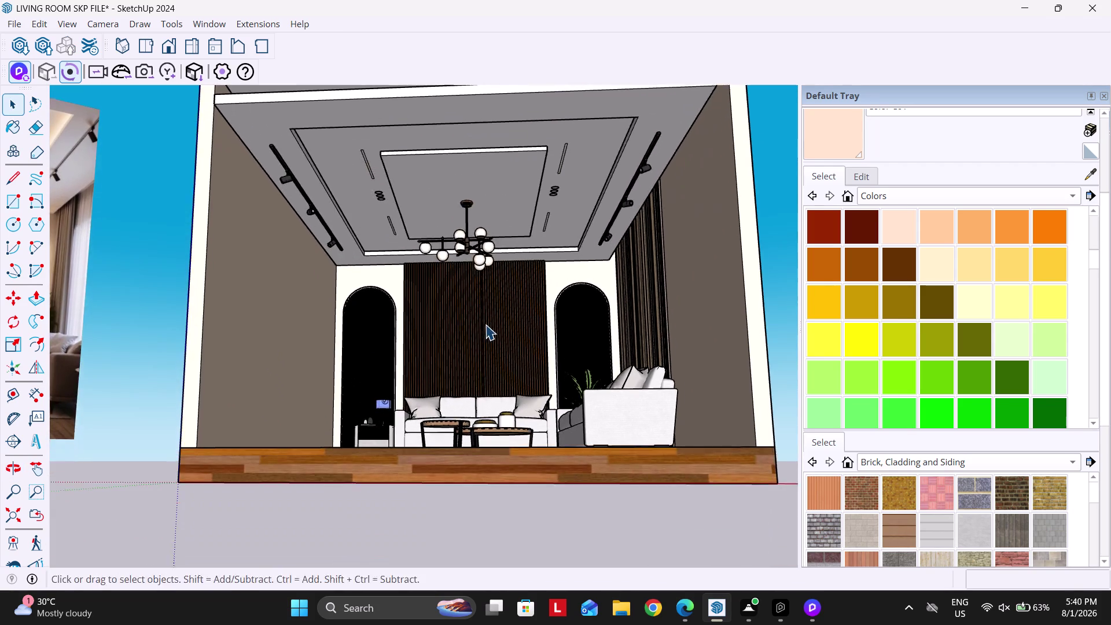
middle_drag(489, 336, 493, 373)
scroll(down, 3)
middle_drag(663, 492, 637, 487)
scroll(up, 3)
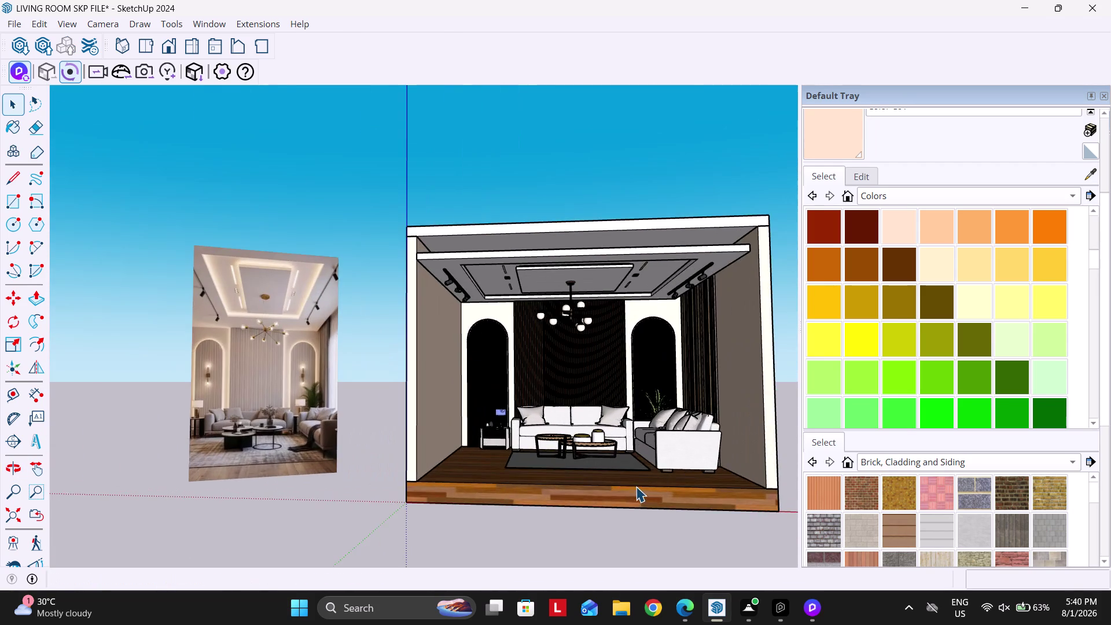
scroll(up, 3)
scroll(up, 3)
scroll(down, 3)
scroll(up, 3)
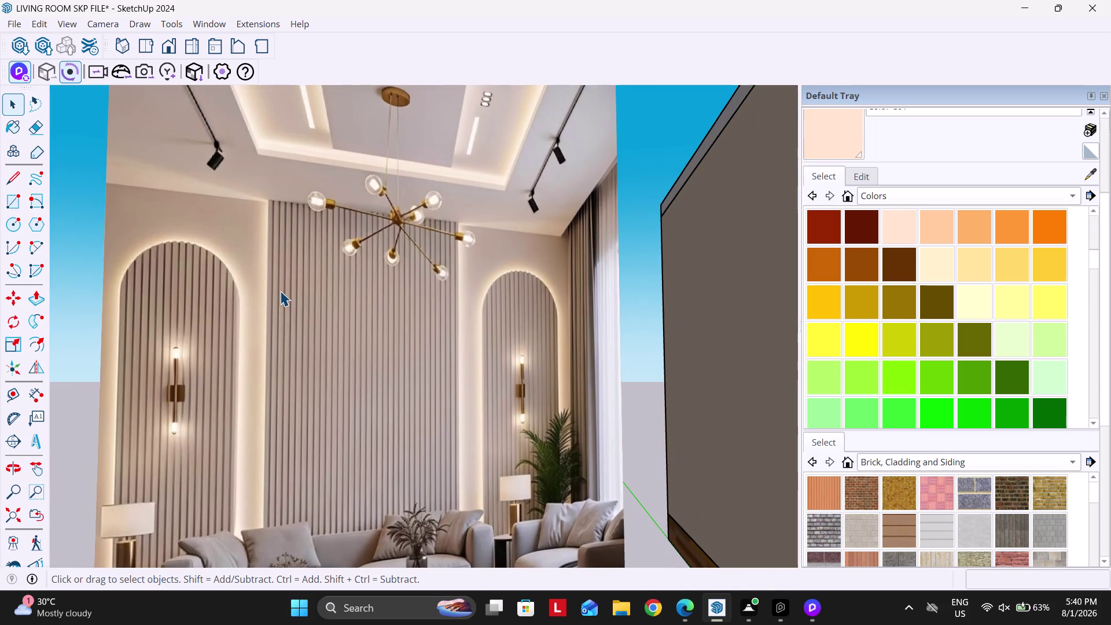
scroll(up, 3)
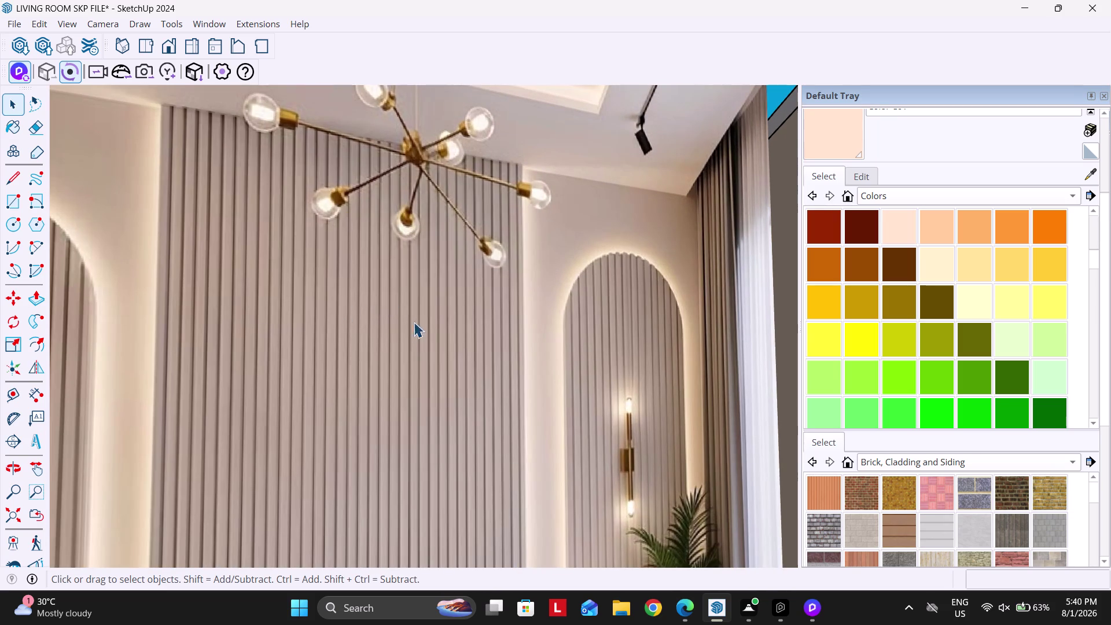
scroll(up, 3)
scroll(down, 3)
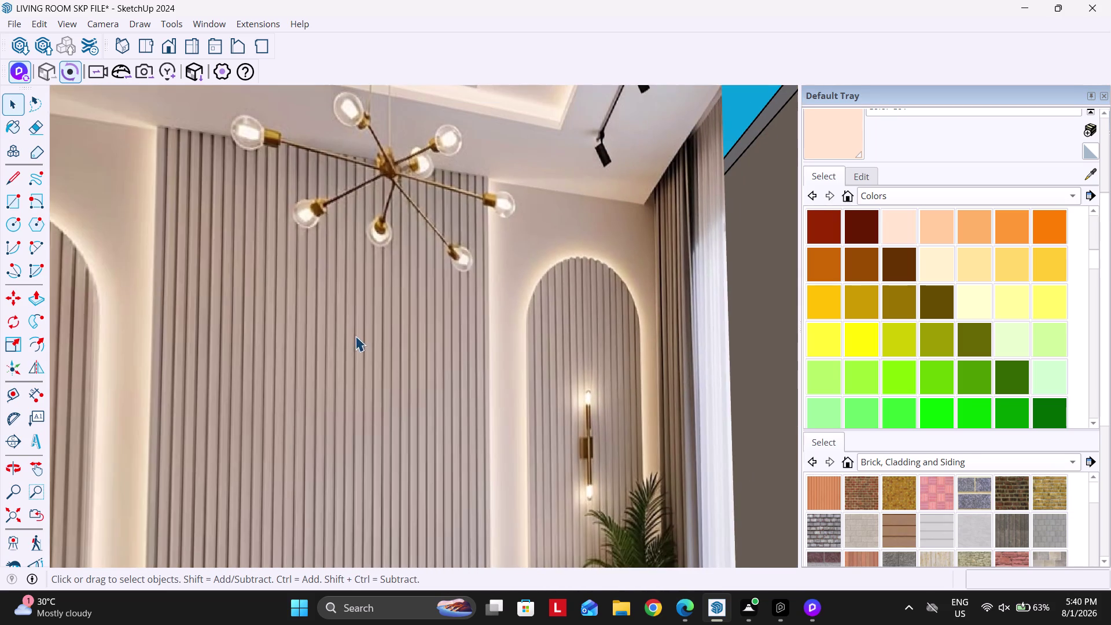
scroll(down, 3)
scroll(down, 3)
scroll(down, 3)
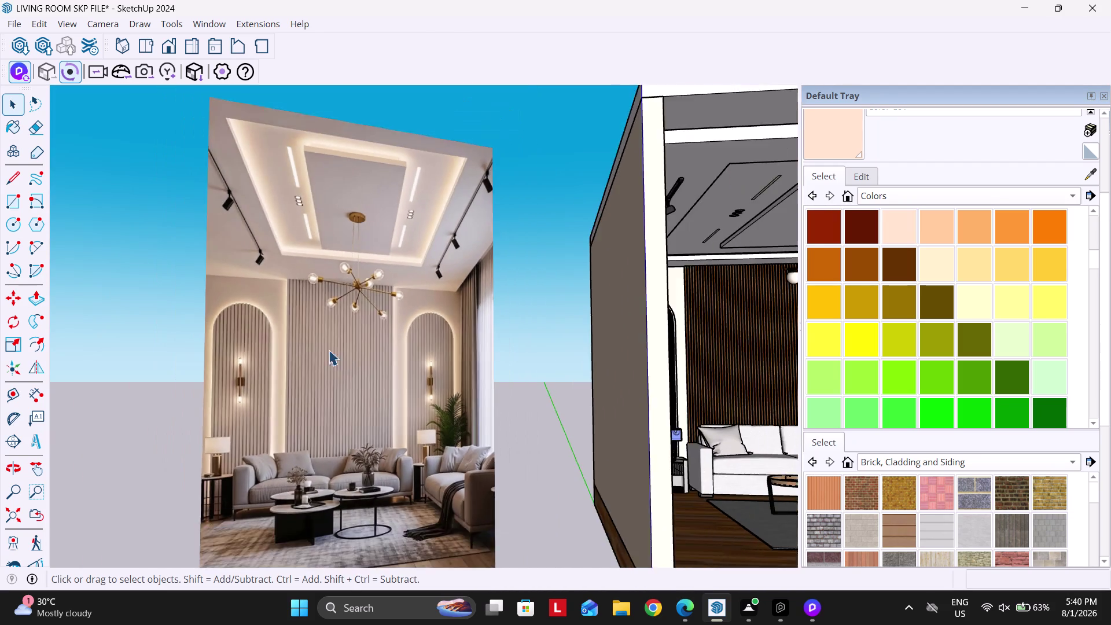
scroll(down, 3)
scroll(down, 3)
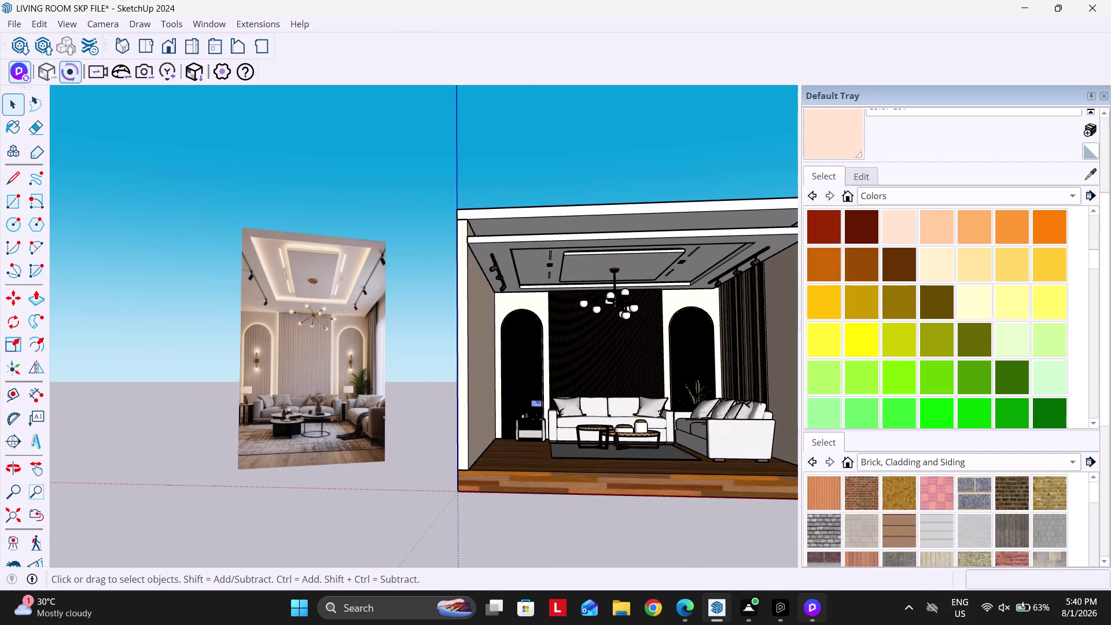
click(811, 611)
Back the camera away and fly it up toward the ceiling.
scroll(down, 3)
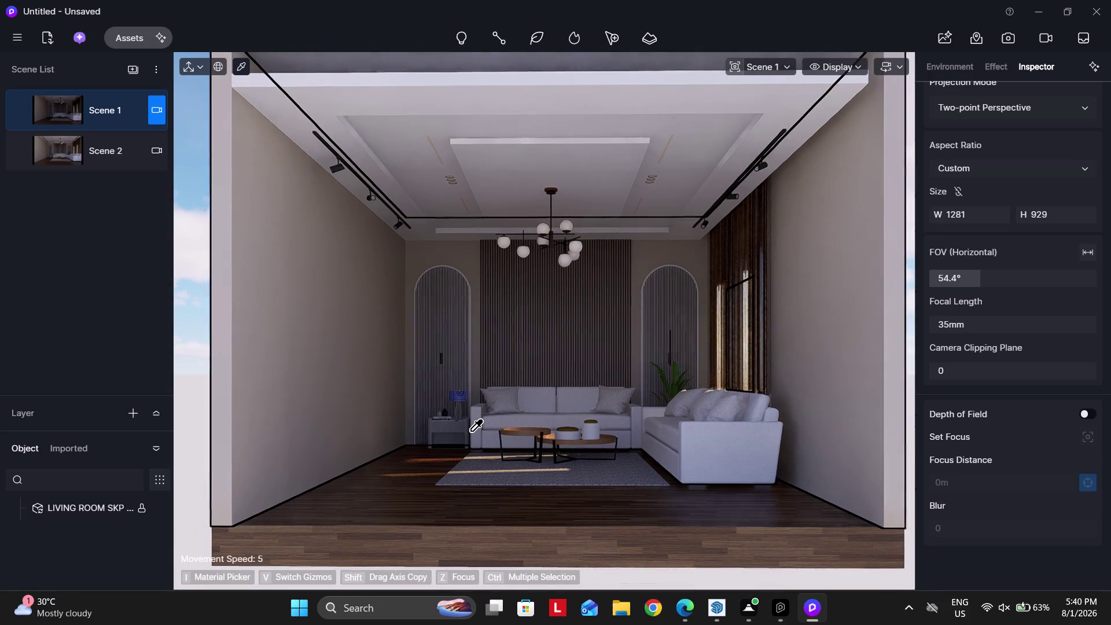
key(Escape)
key(Escape)
key(q)
key(q)
key(q)
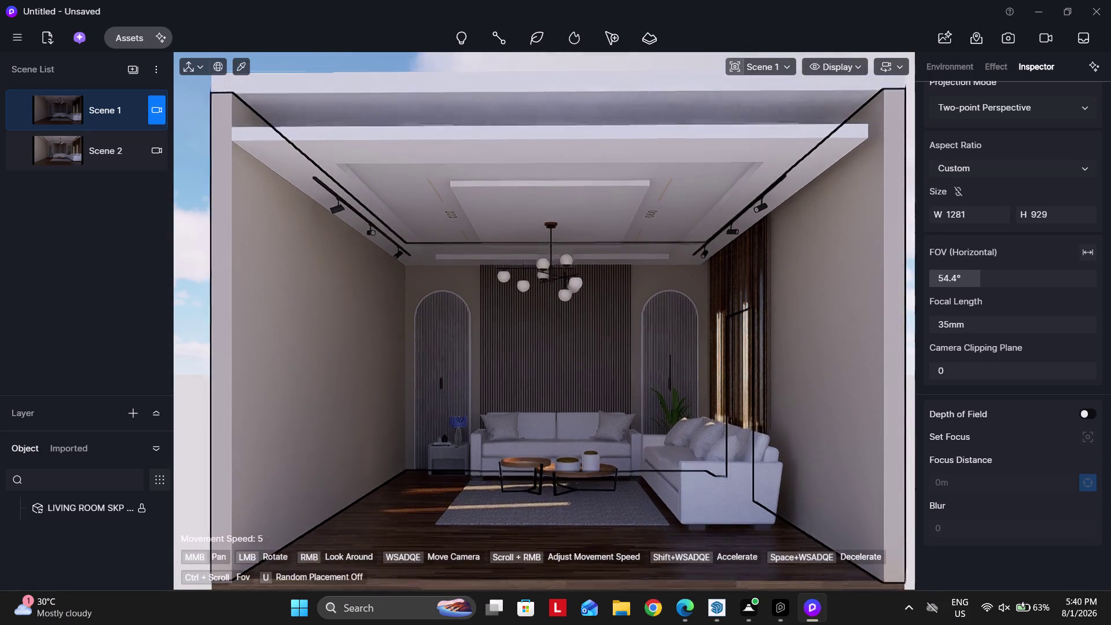
middle_drag(506, 319, 507, 273)
key(w)
key(w)
key(w)
scroll(up, 3)
right_drag(511, 228, 513, 157)
key(w)
key(w)
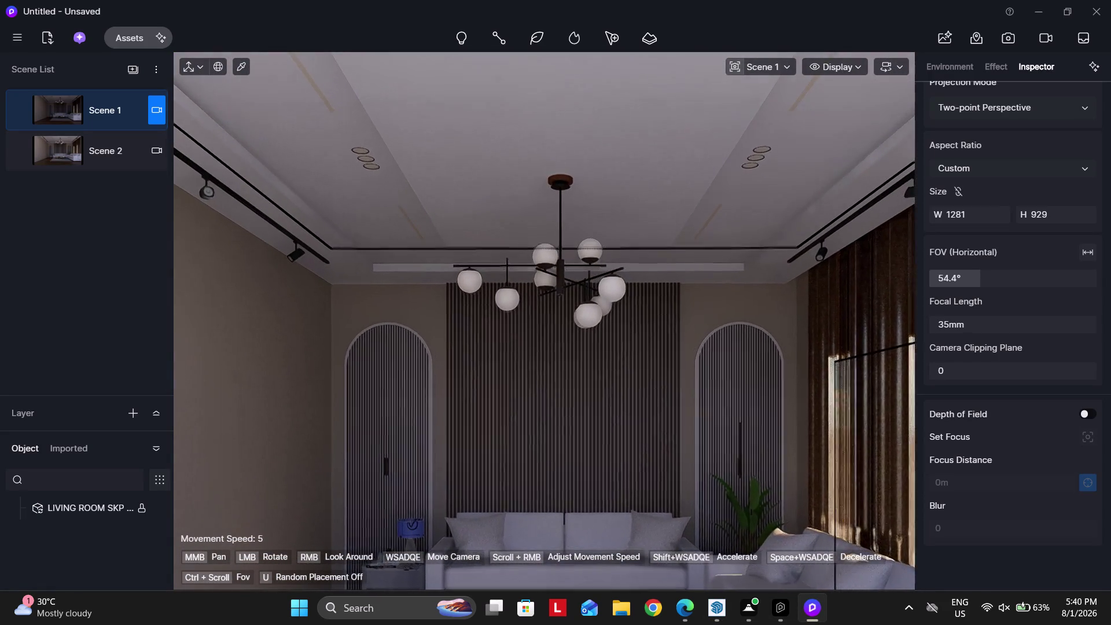
Aim the camera at the ceiling light strips and open the m_light bulb material.
right_drag(492, 341, 487, 306)
key(Escape)
right_drag(485, 372, 482, 343)
key(q)
key(q)
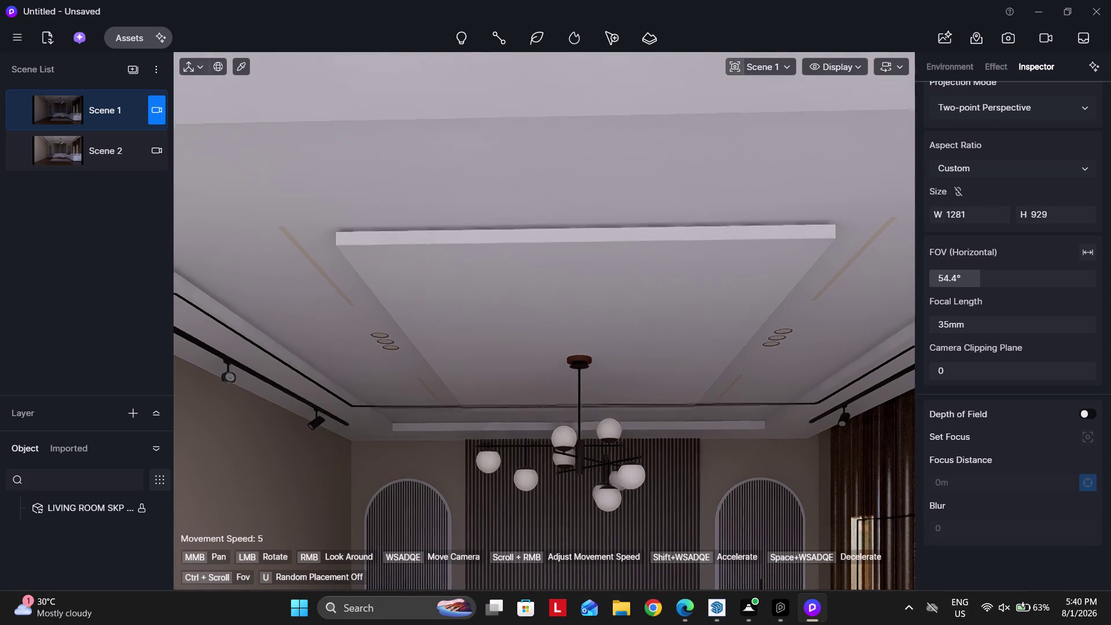
key(e)
right_drag(455, 405, 459, 399)
key(Escape)
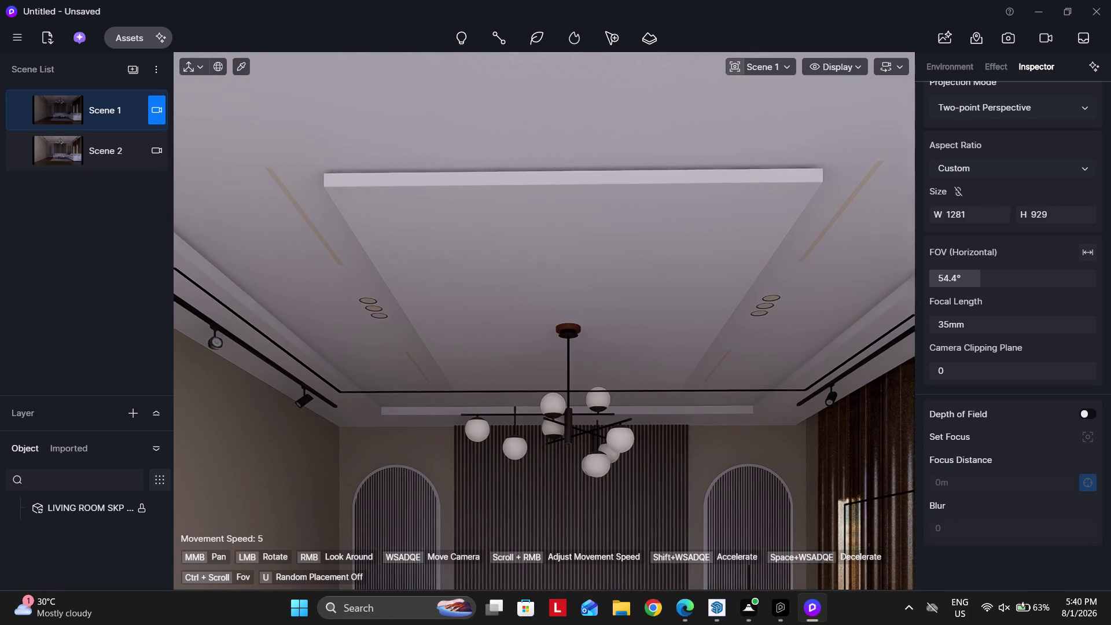
key(e)
right_drag(427, 450, 424, 408)
click(234, 64)
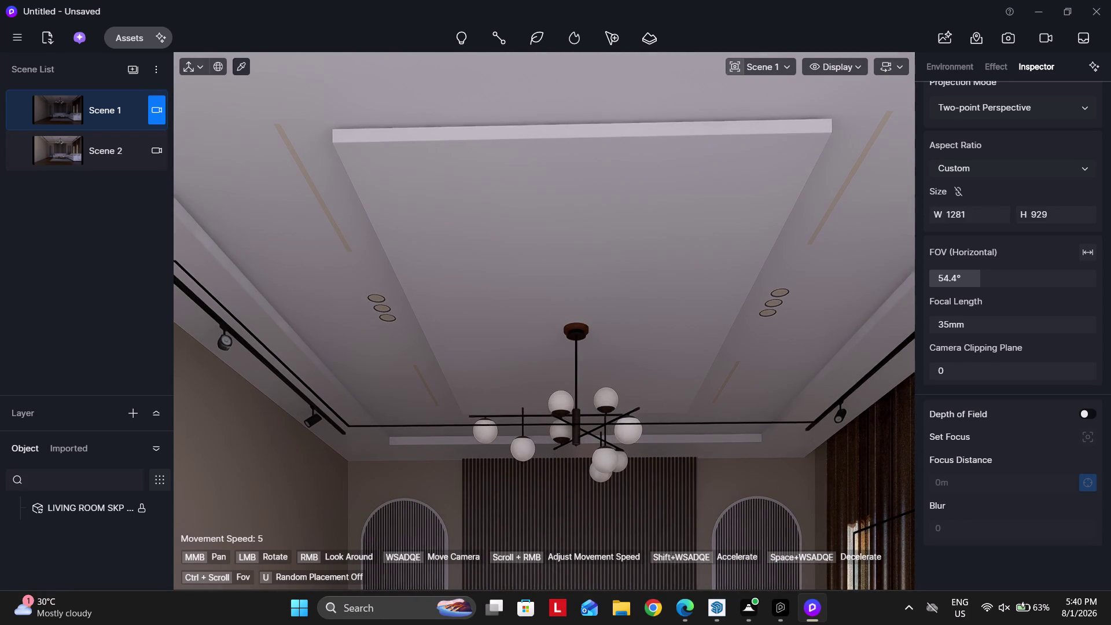
scroll(up, 3)
Make the ceiling strip material pure white and emissive with intensity 20.
click(359, 192)
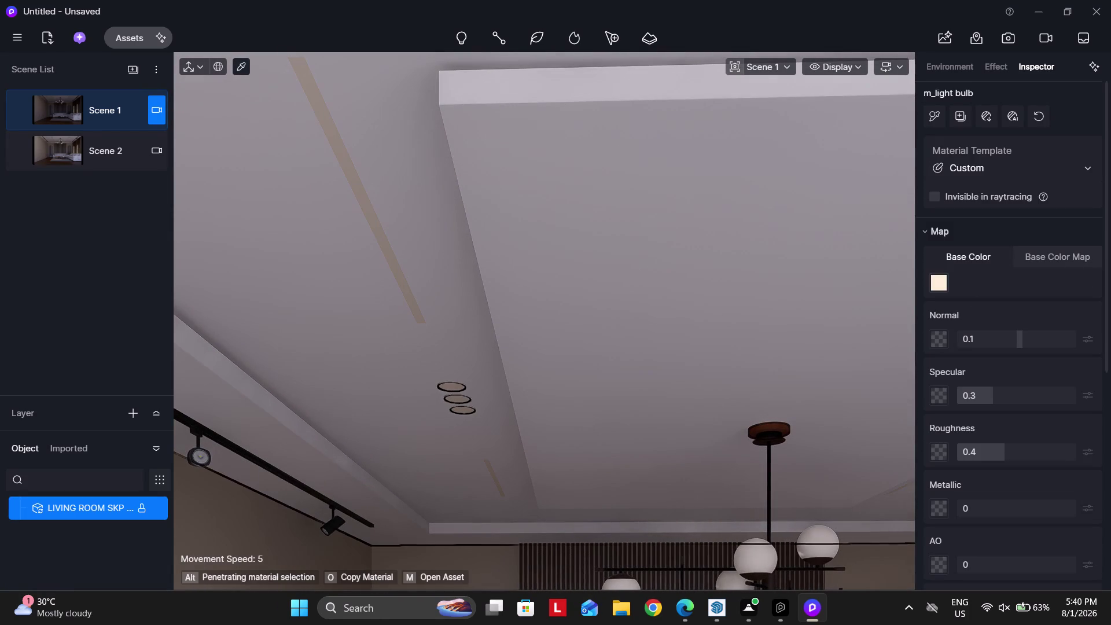
click(941, 284)
drag(668, 282, 605, 228)
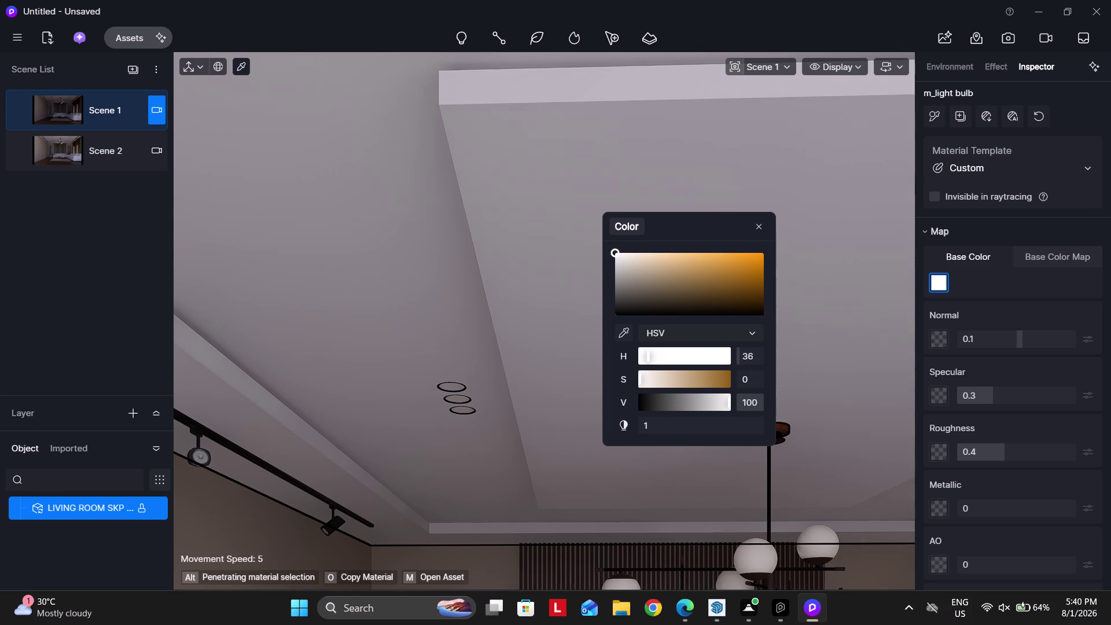
scroll(down, 3)
click(1087, 457)
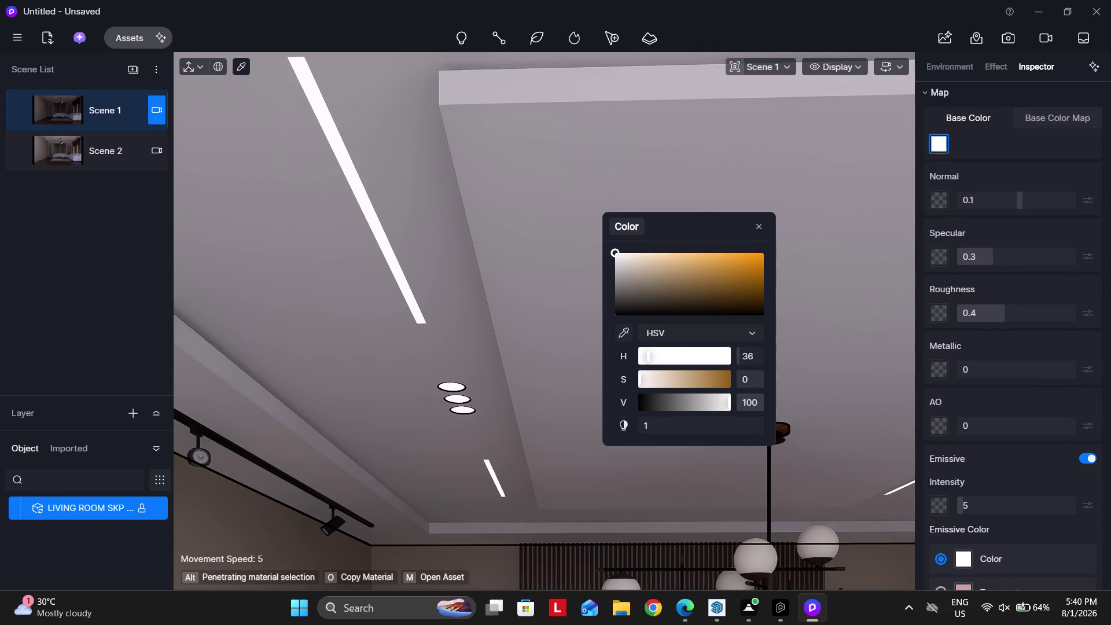
click(978, 509)
text(2)
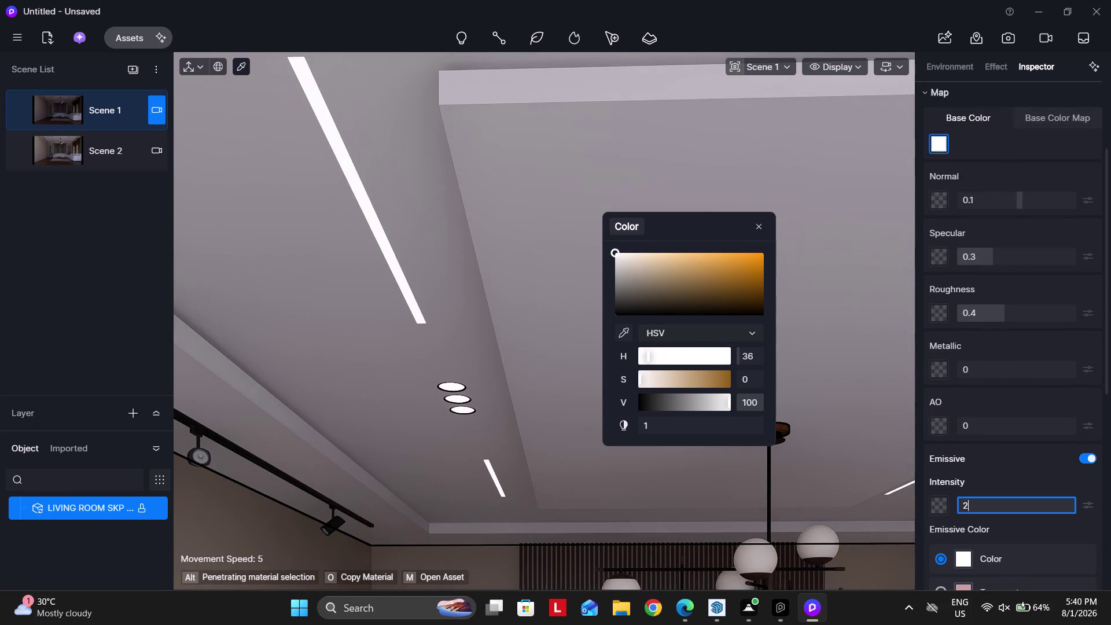
text(0)
key(Return)
Check the glowing ceiling strips, return to the full room view and deselect the material.
scroll(down, 3)
right_drag(412, 341, 433, 343)
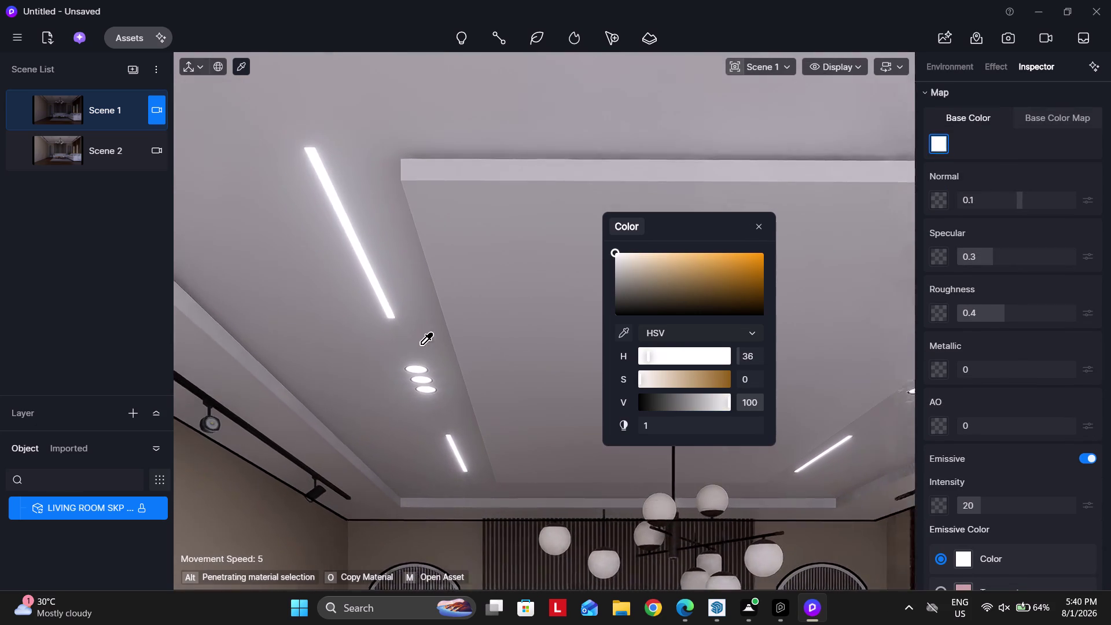
key(e)
key(e)
key(e)
right_drag(485, 423, 490, 392)
click(753, 231)
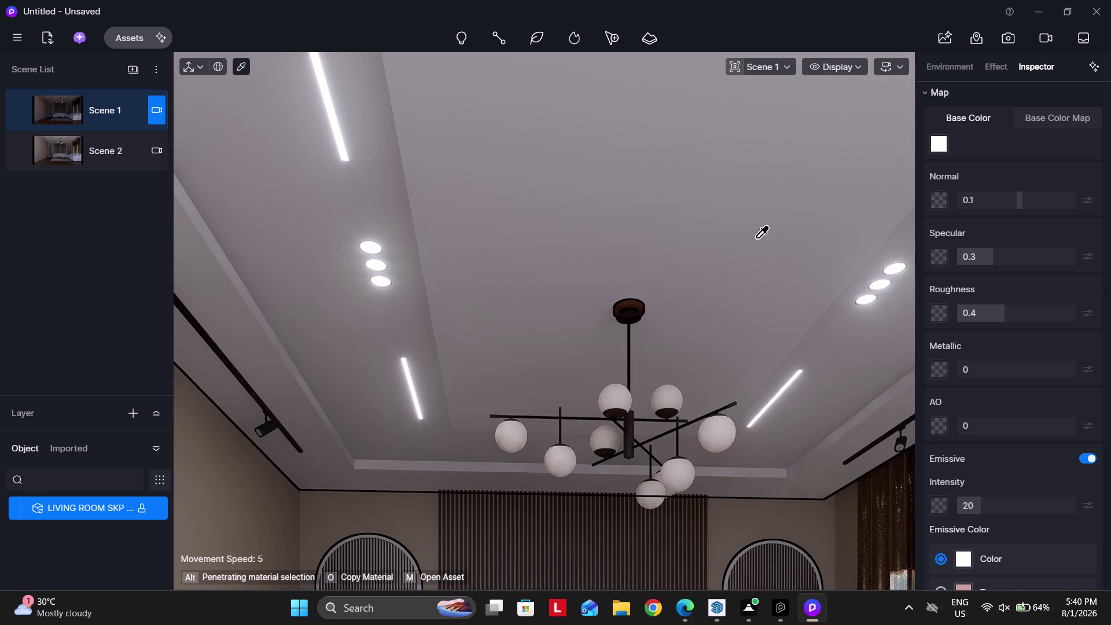
key(Escape)
click(71, 122)
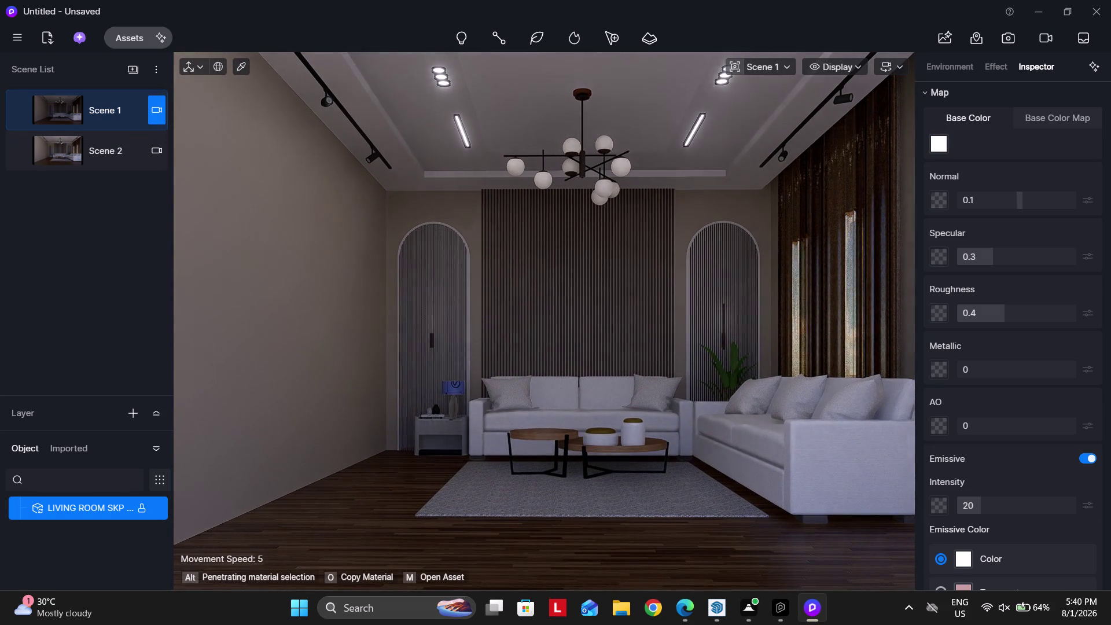
key(d)
key(d)
text(dq)
key(a)
key(q)
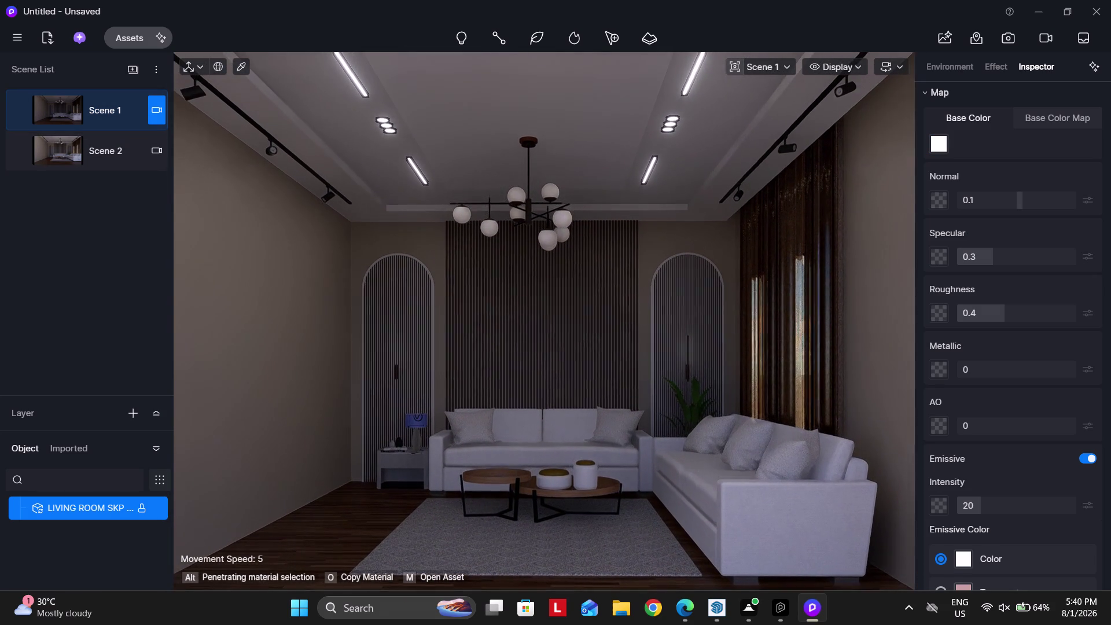
key(q)
right_drag(677, 404, 678, 411)
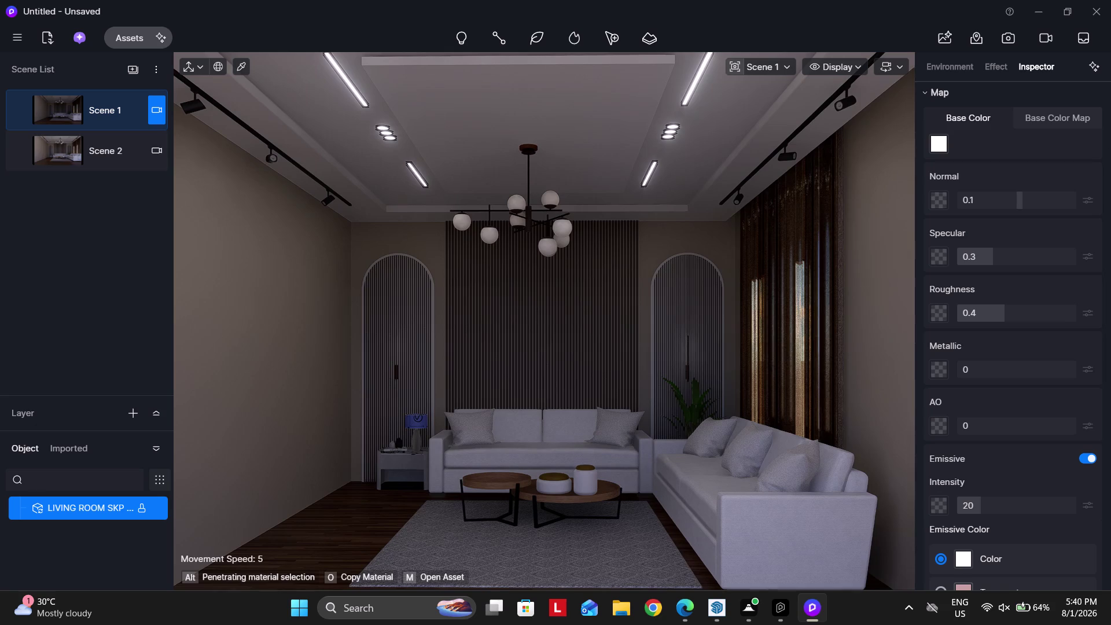
click(150, 108)
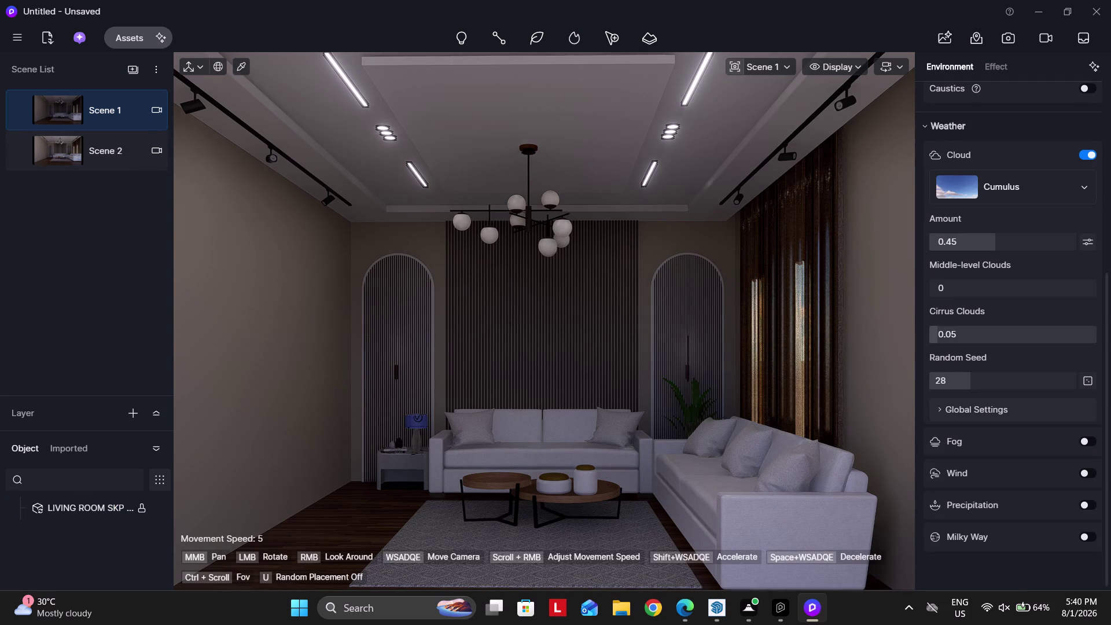
Select the Scene 1 two-point perspective camera and nudge its framing with W and E.
scroll(up, 3)
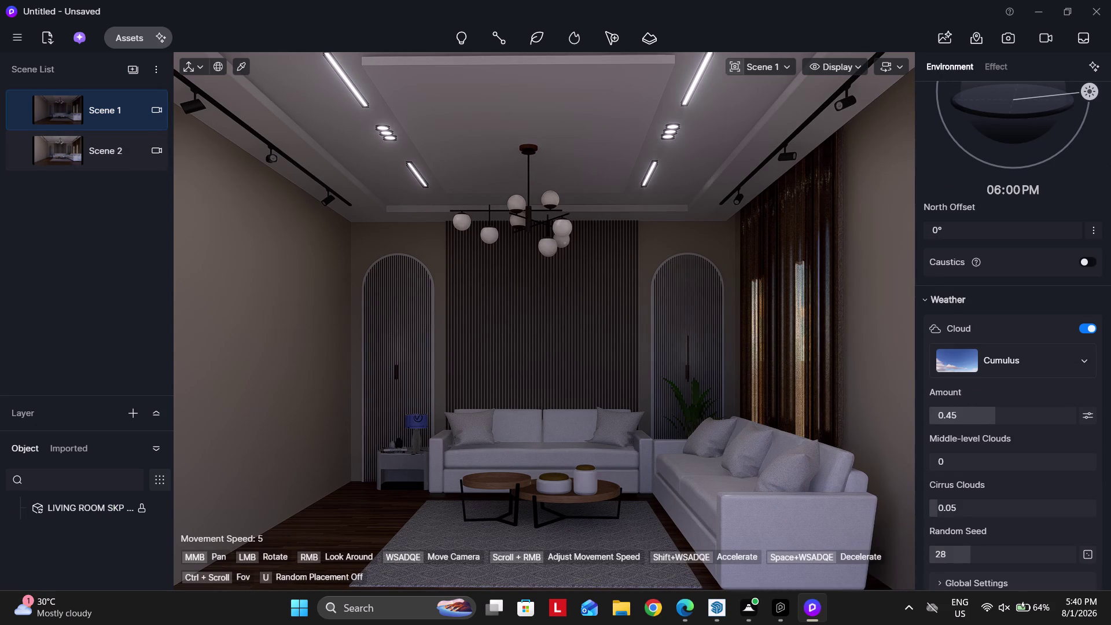
click(158, 104)
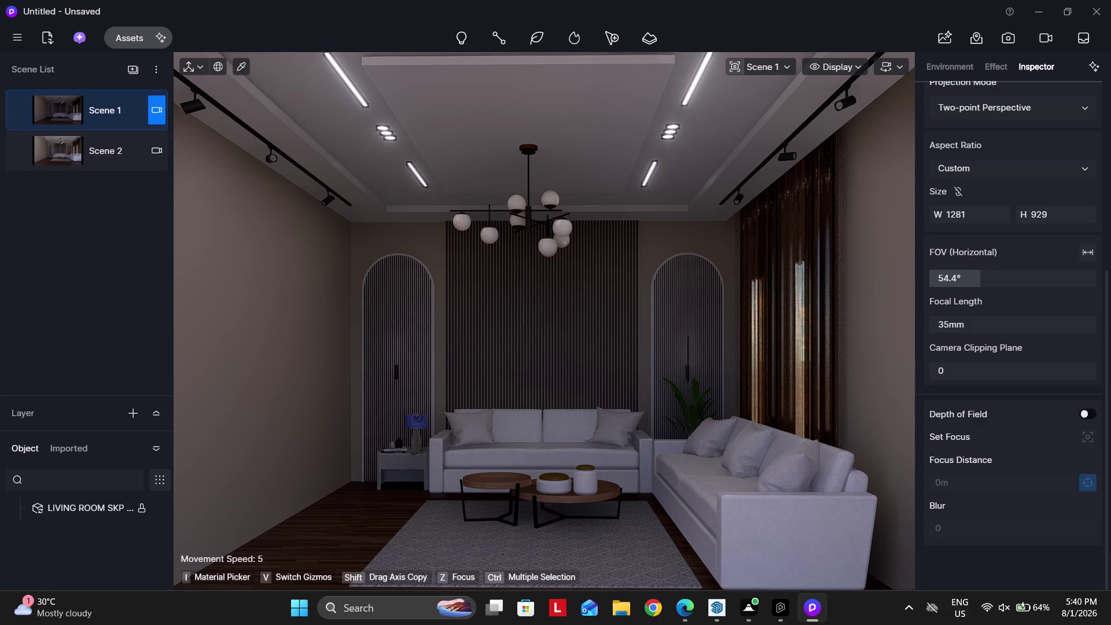
scroll(up, 3)
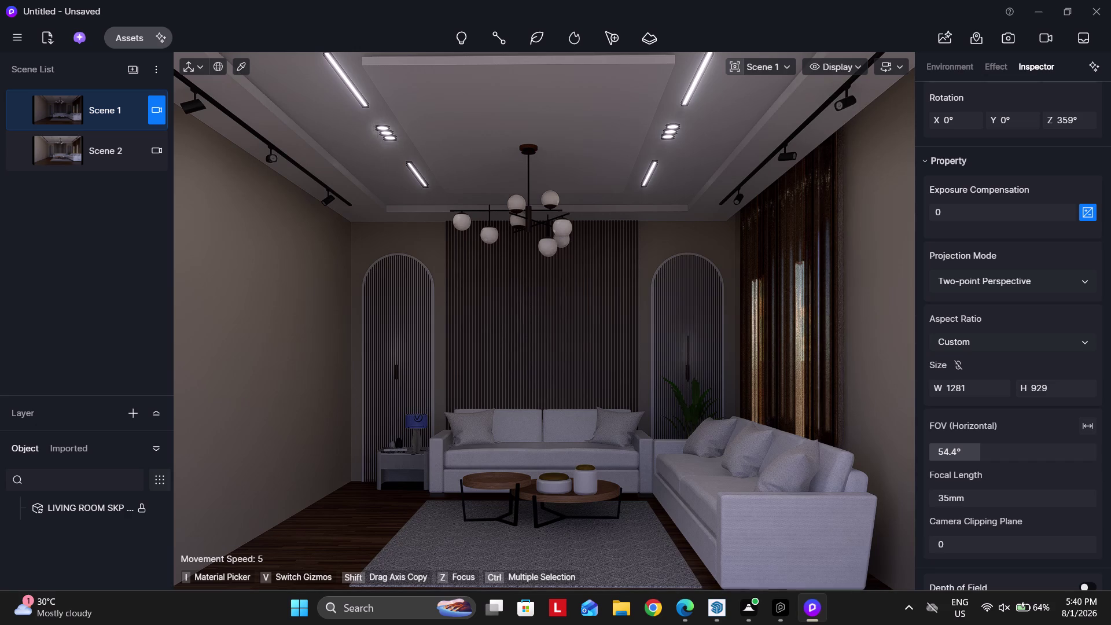
key(w)
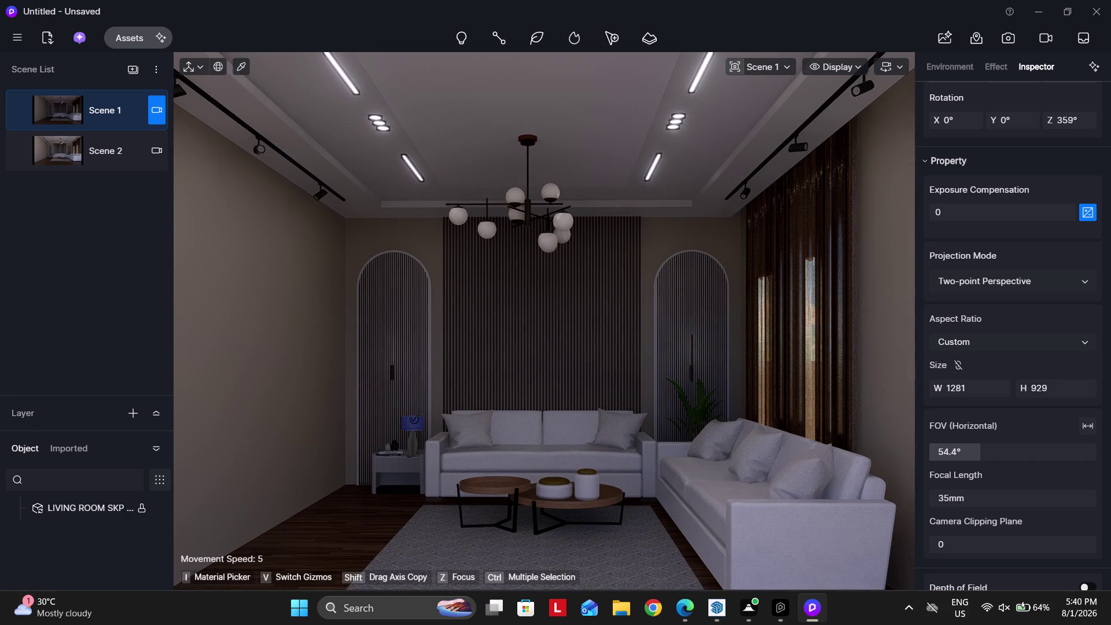
key(e)
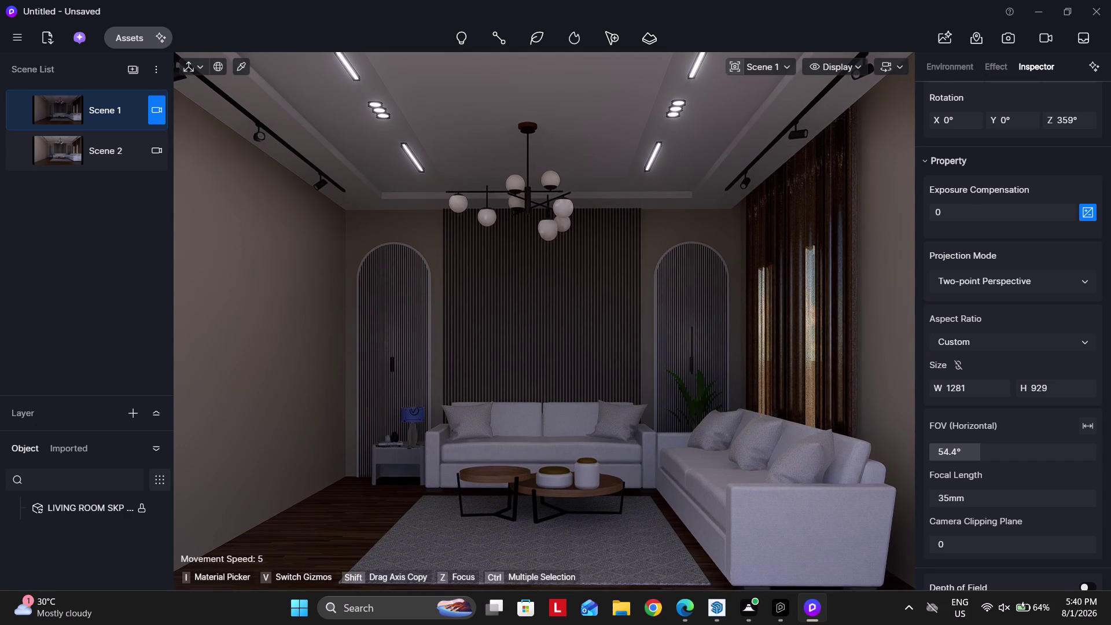
click(23, 110)
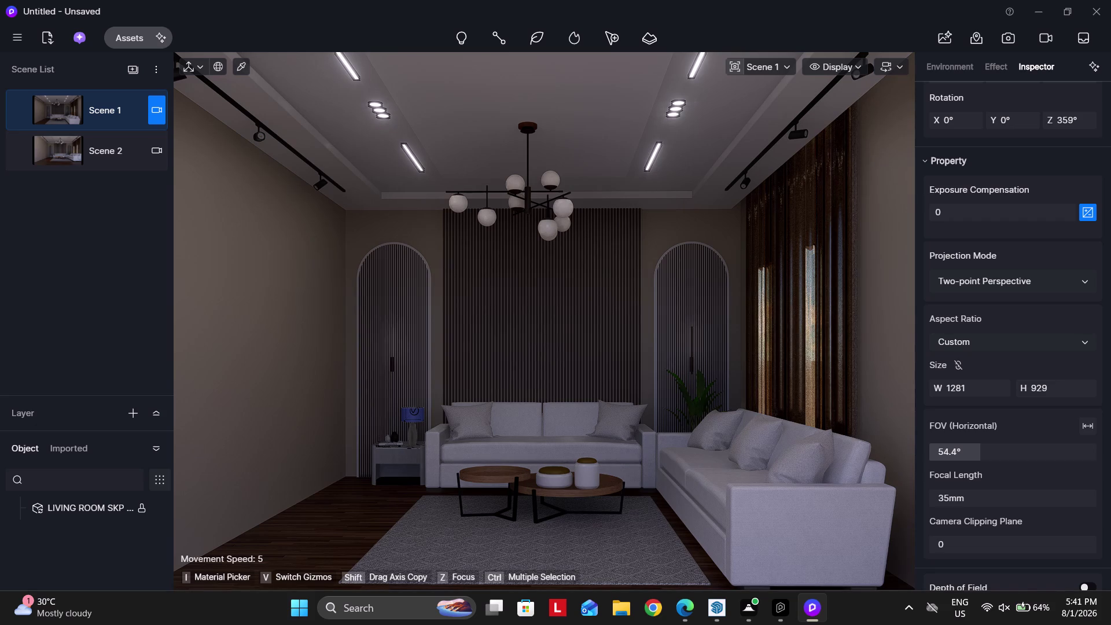
Copy the glowing emissive material onto the chandelier bulbs with the Material Picker.
click(248, 67)
scroll(up, 3)
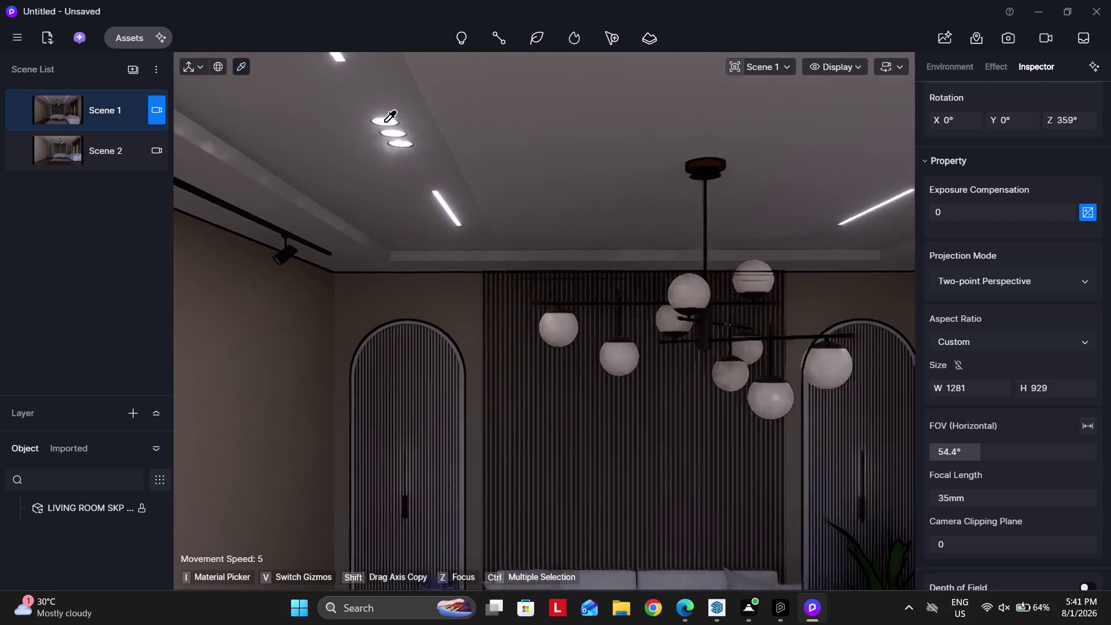
scroll(up, 3)
click(384, 119)
scroll(down, 3)
key(o)
key(o)
key(o)
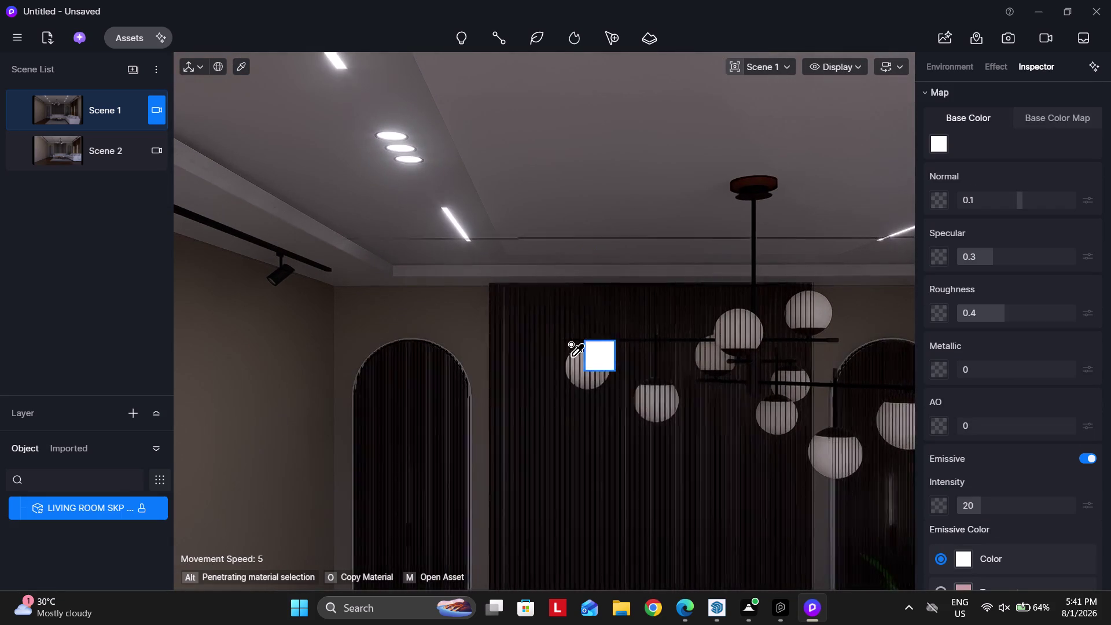
click(591, 370)
Set the bulbs' emissive intensity to 10, then lower it to 5.
scroll(down, 3)
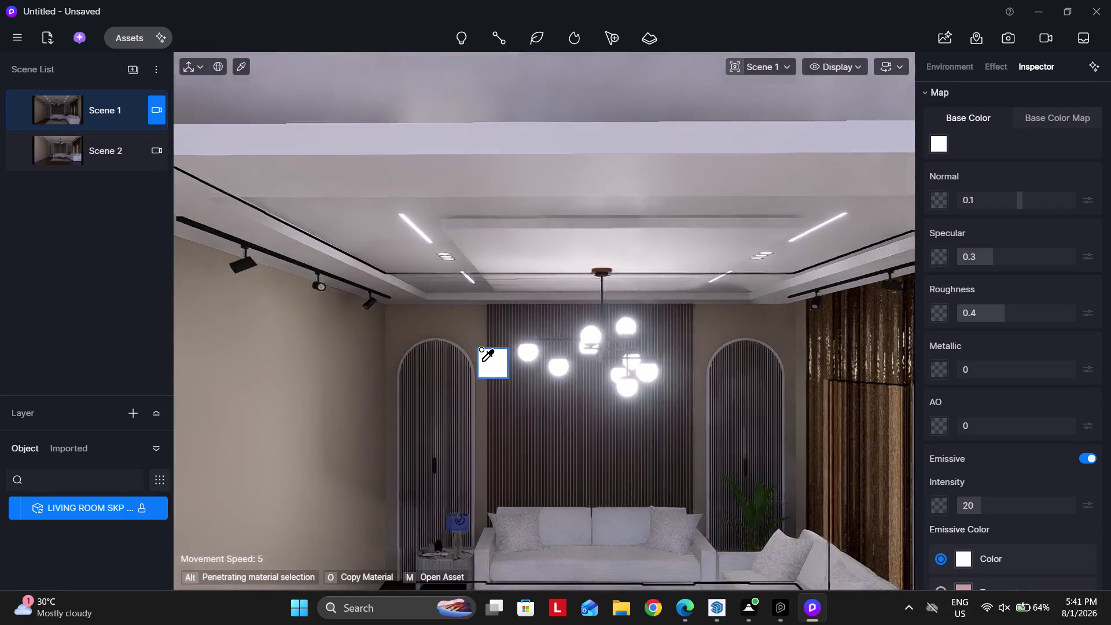
scroll(down, 3)
scroll(up, 3)
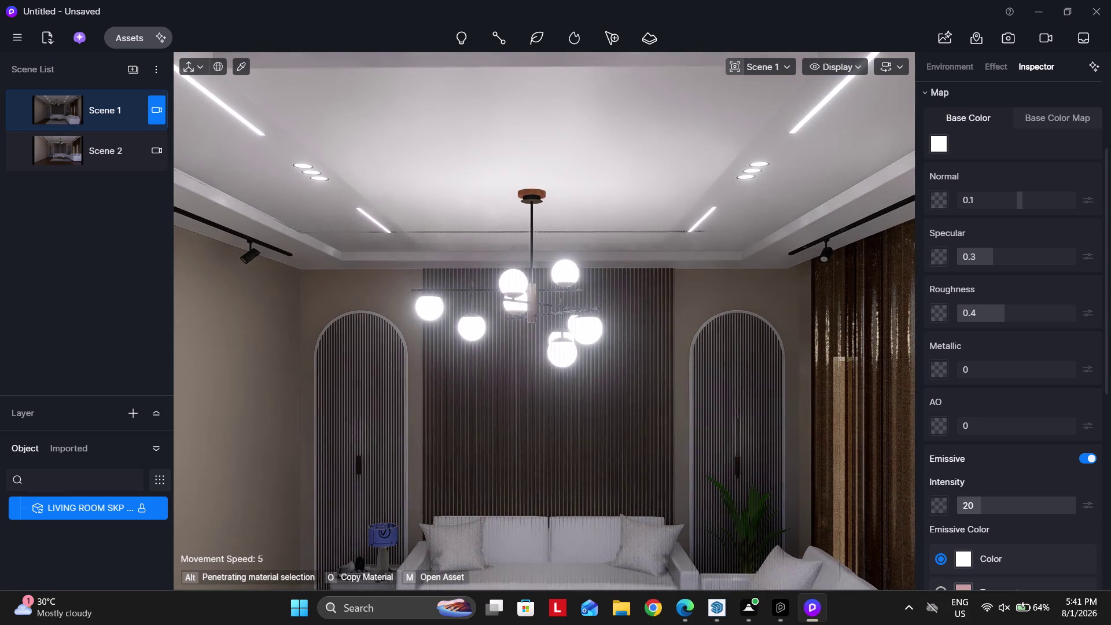
click(984, 506)
text(10)
key(Return)
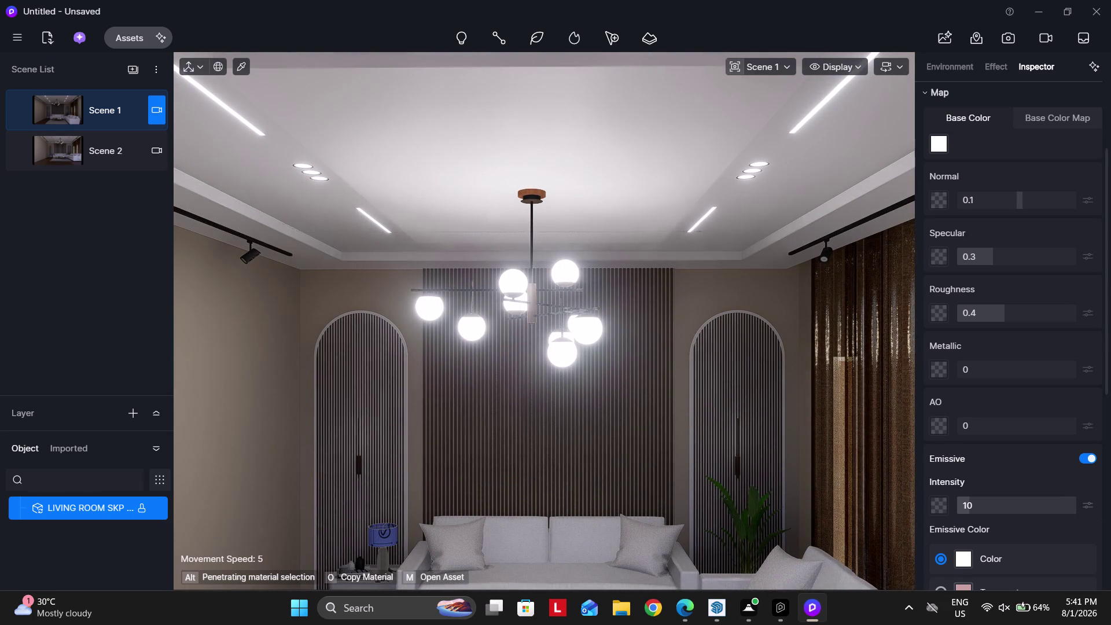
click(995, 511)
key(5)
key(Return)
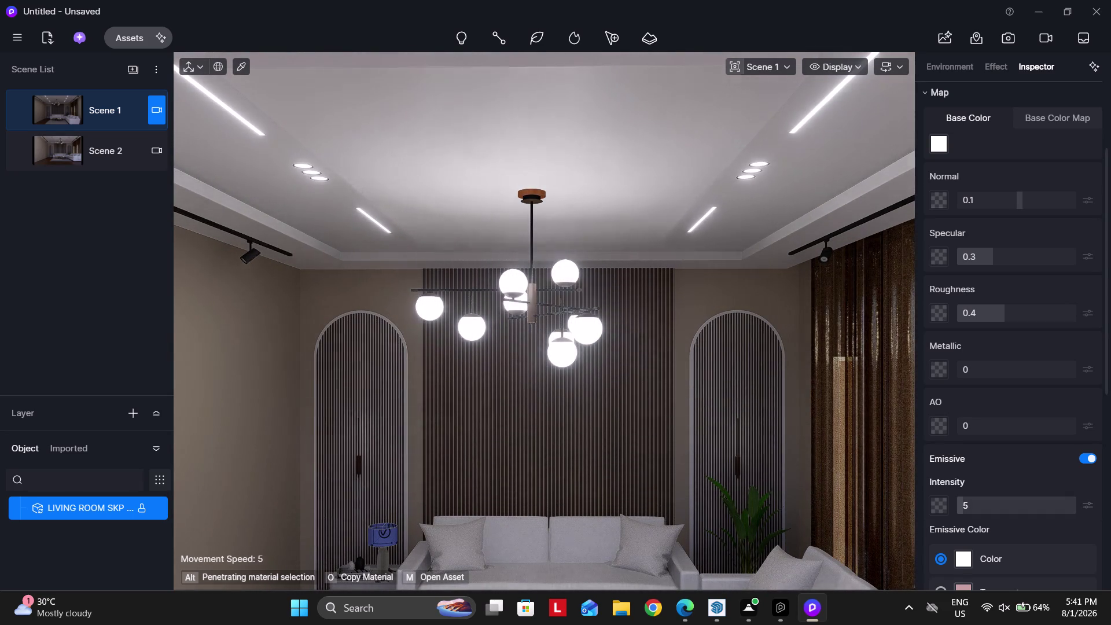
Back away to view the whole ceiling and return to the Scene 1 camera.
scroll(down, 3)
key(Escape)
right_drag(646, 379, 654, 349)
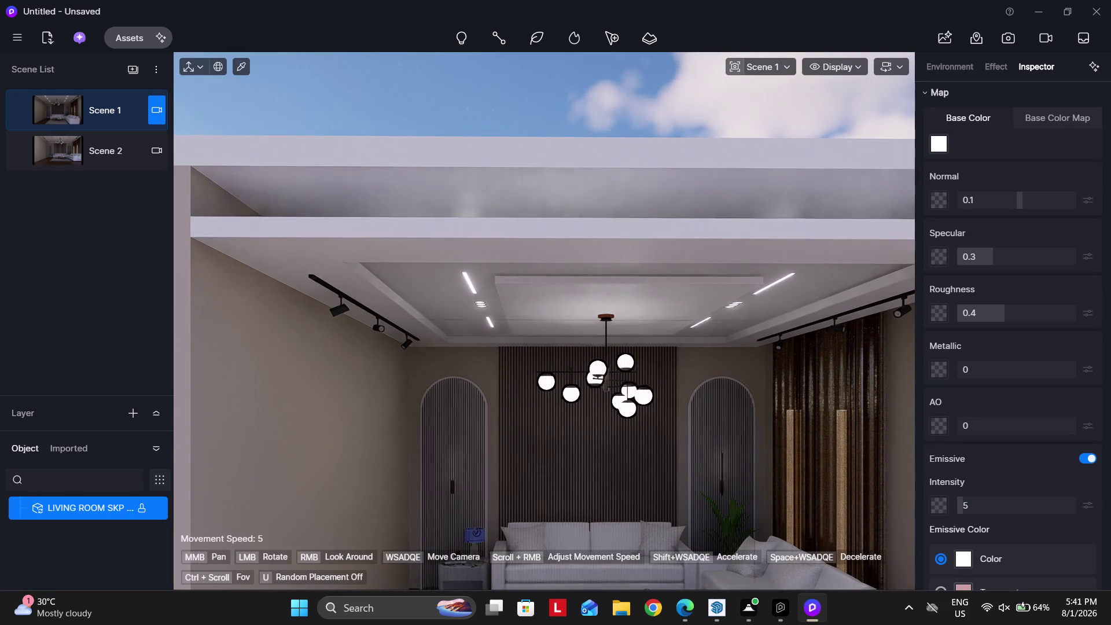
key(Escape)
click(100, 122)
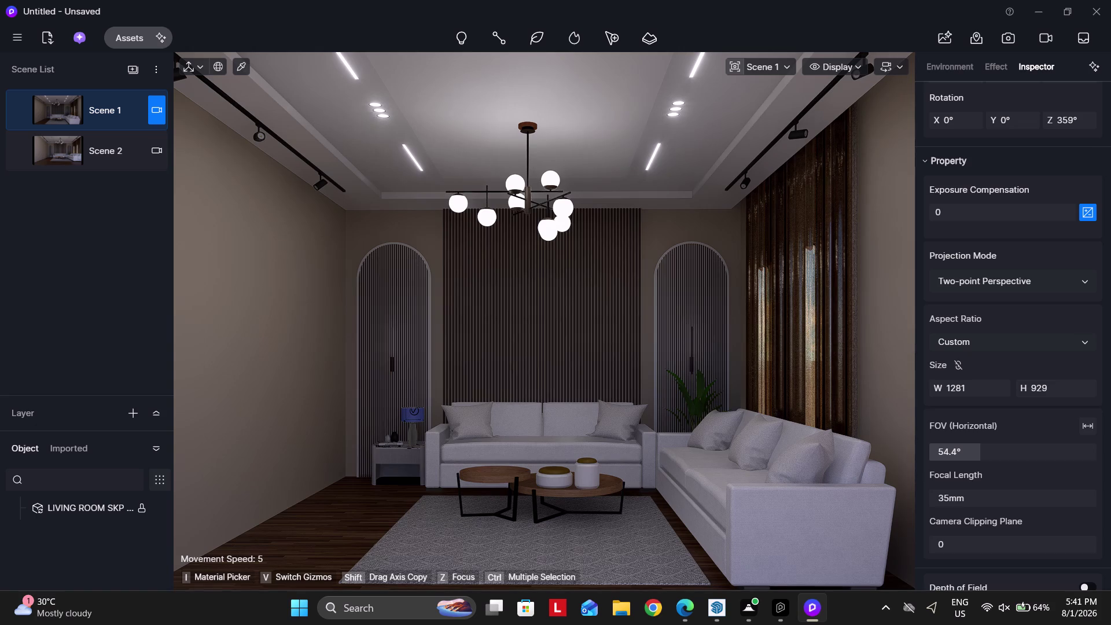
Apply the glowing emissive material to the left track spotlight lens with the Material Picker.
click(244, 62)
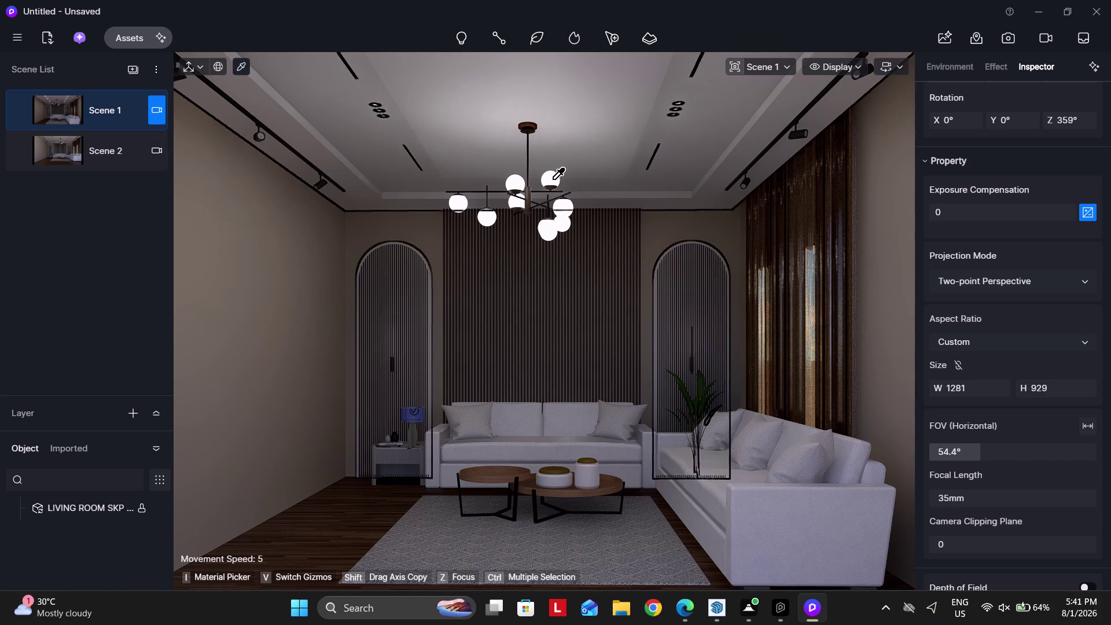
click(554, 175)
right_drag(538, 256, 424, 207)
scroll(up, 3)
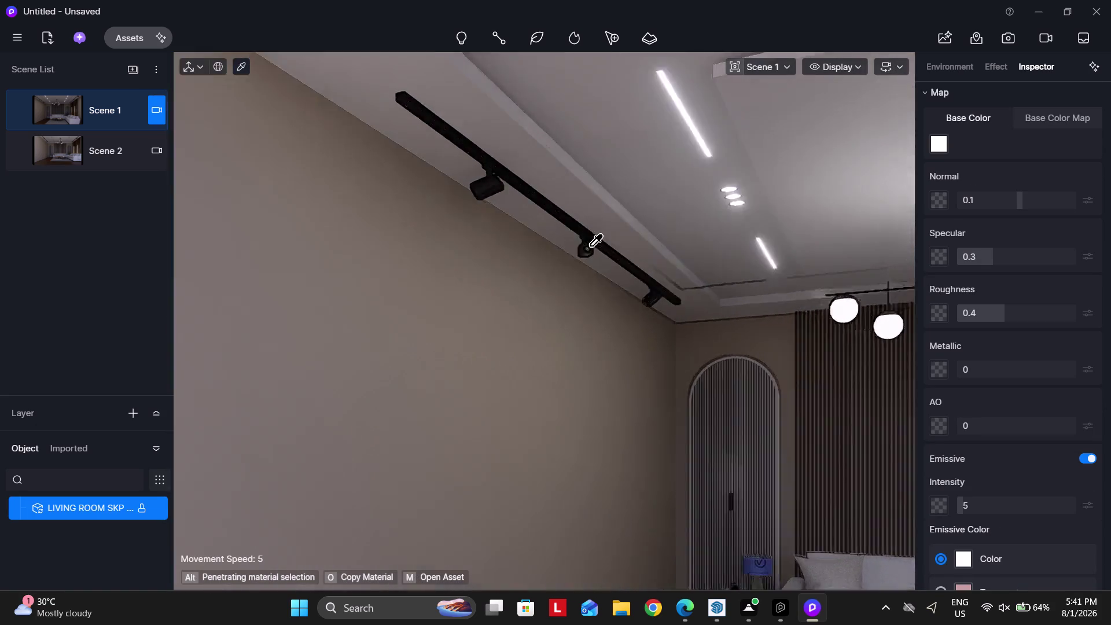
scroll(up, 3)
scroll(up, 3)
key(o)
key(o)
key(o)
click(567, 254)
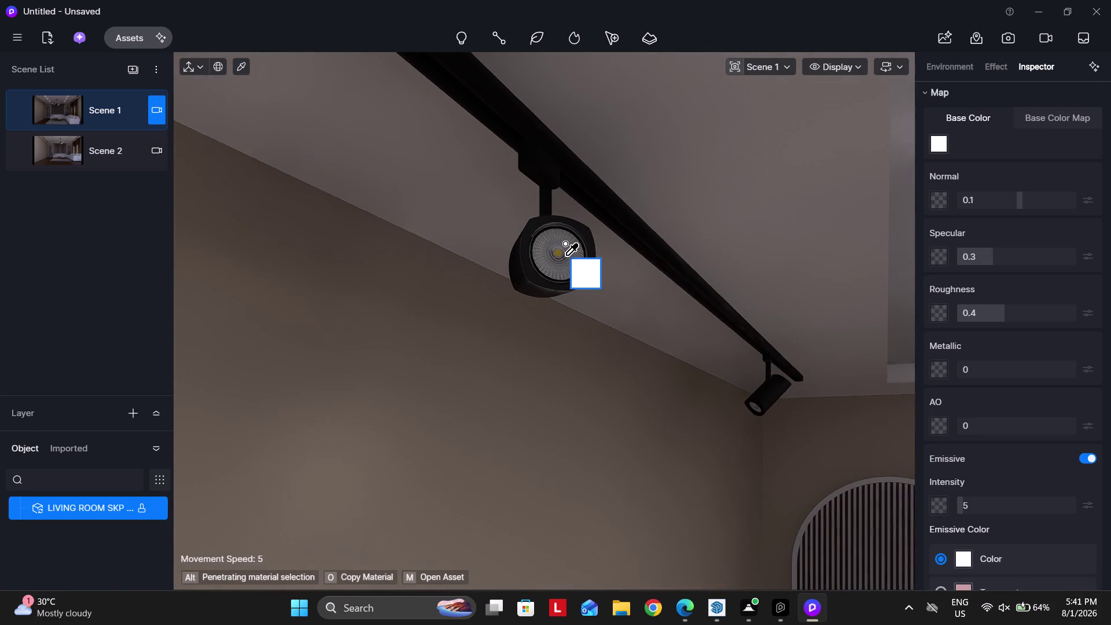
scroll(down, 3)
Check the glowing right track spotlights, then return to the Scene 1 camera view.
key(Escape)
key(Escape)
right_drag(434, 309, 487, 302)
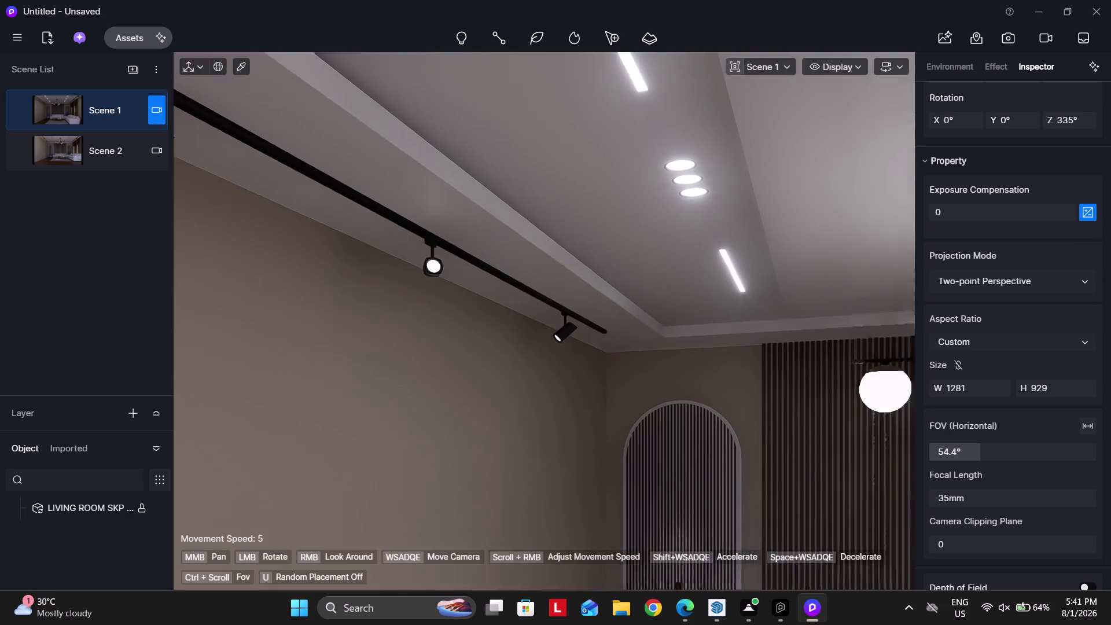
right_drag(487, 302, 521, 294)
key(Escape)
scroll(down, 3)
right_drag(444, 327, 569, 318)
scroll(up, 3)
key(Escape)
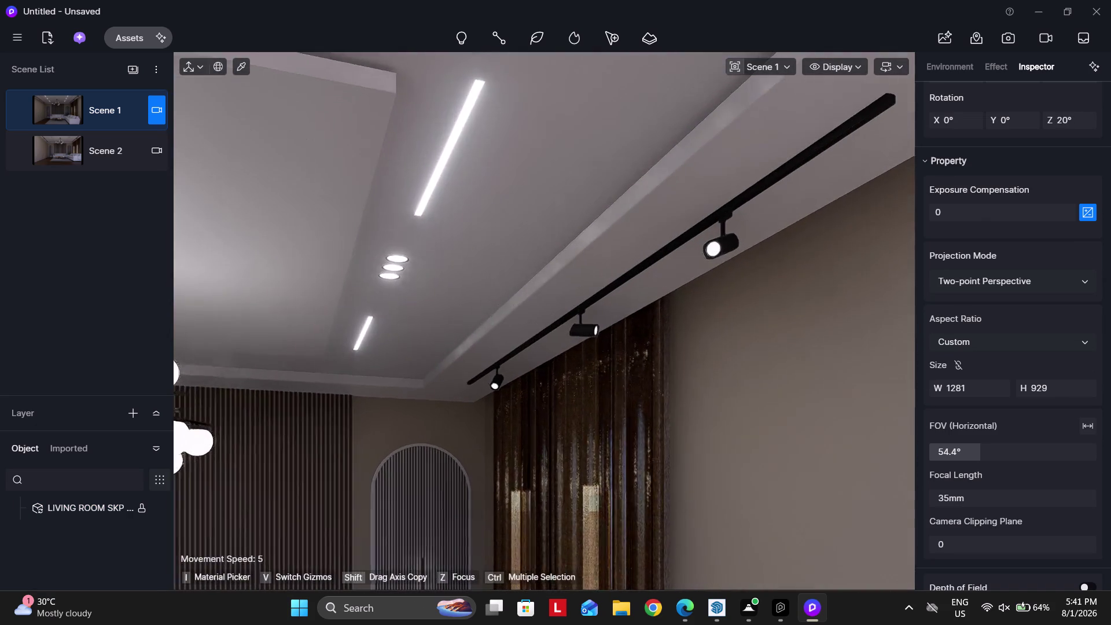
scroll(up, 3)
key(Escape)
right_drag(503, 356, 409, 370)
key(Escape)
key(Escape)
click(104, 107)
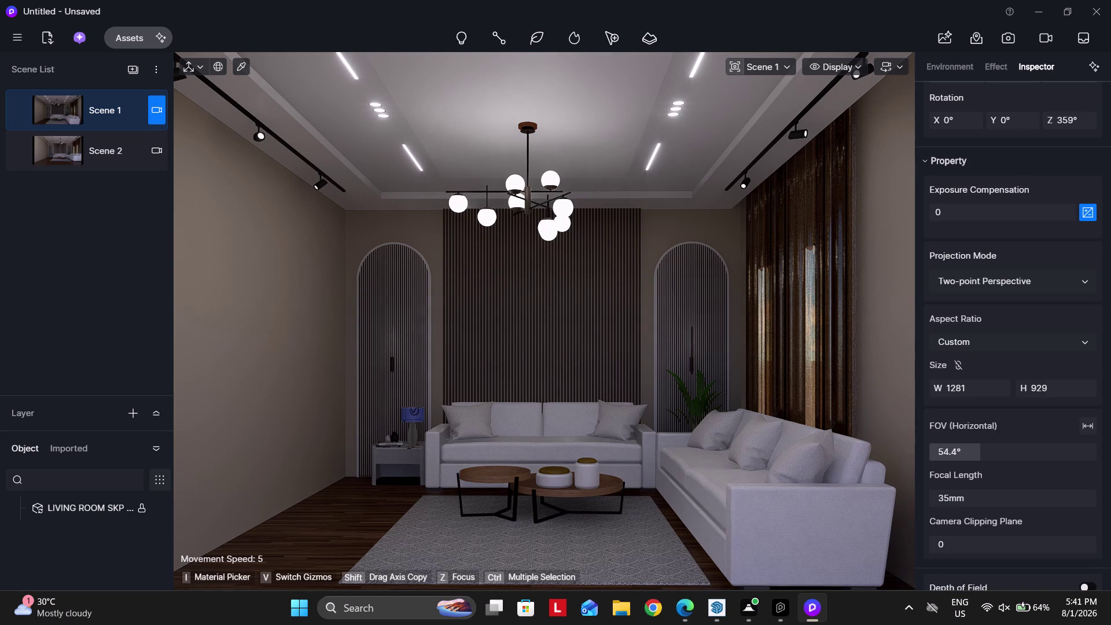
click(237, 66)
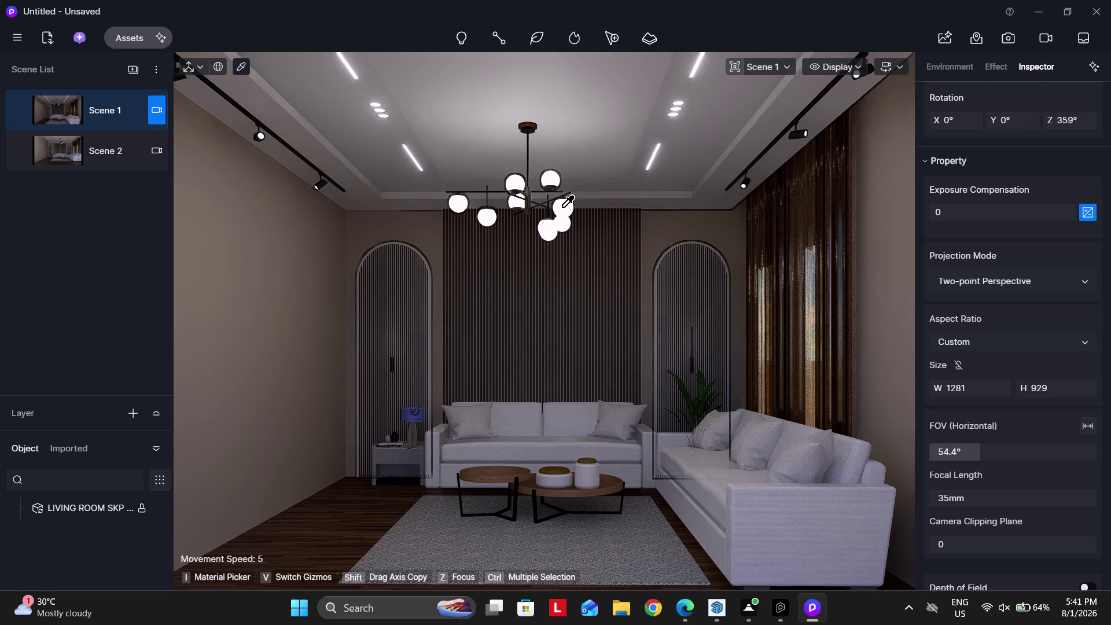